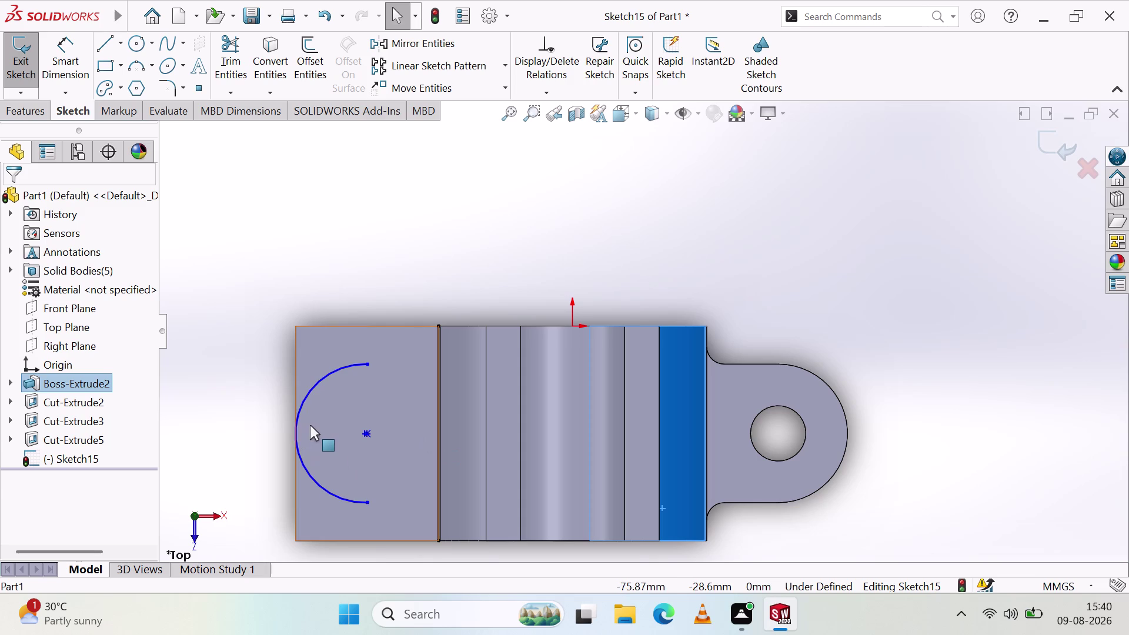
Select the left flange face in Sketch15 and try to delete it.
key(Escape)
key(Escape)
click(355, 422)
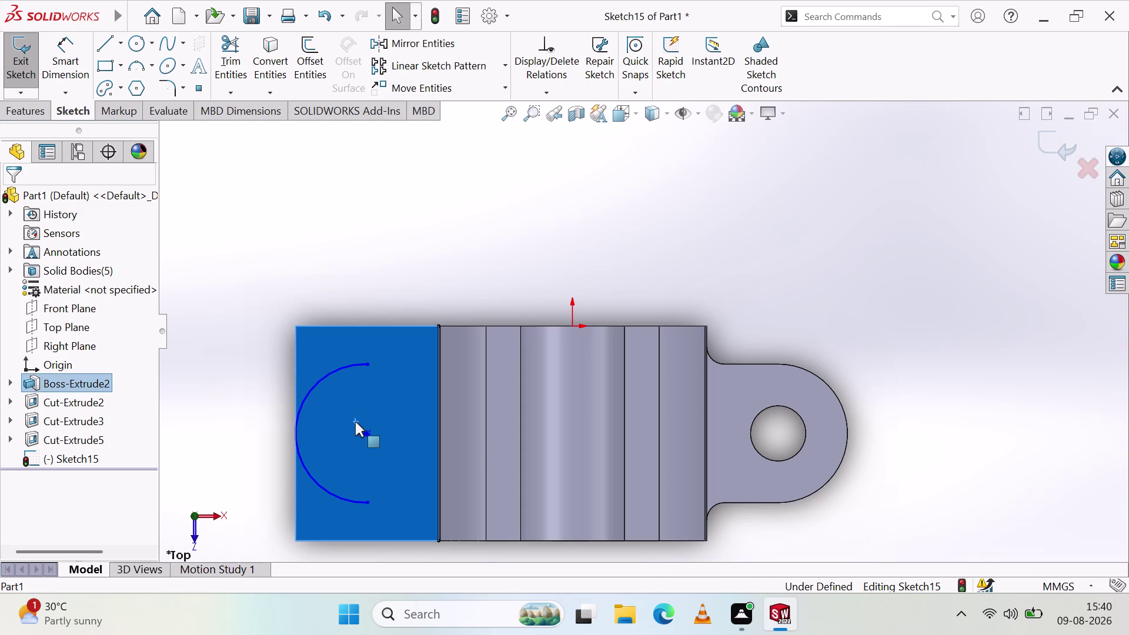
key(Delete)
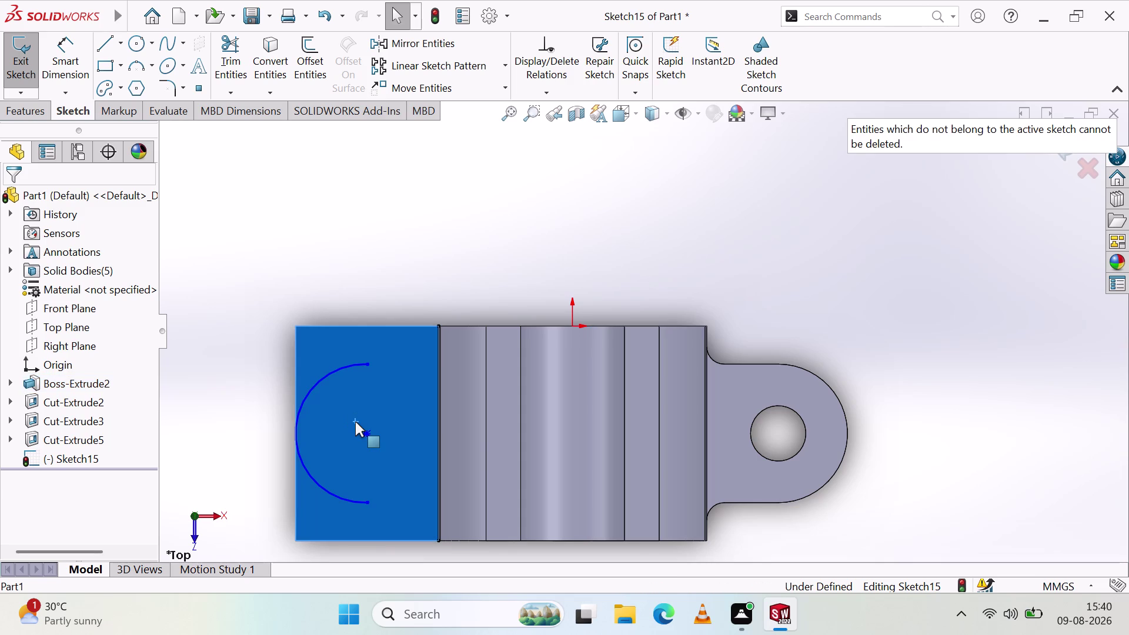
right_click(356, 422)
scroll(down, 3)
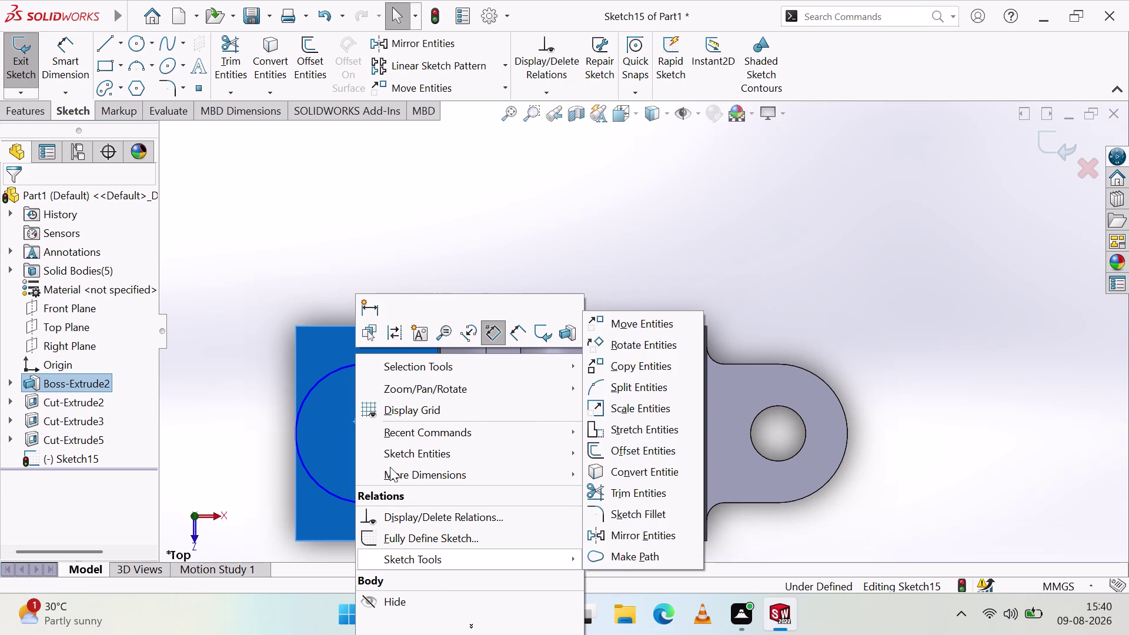
click(328, 243)
scroll(down, 3)
scroll(up, 3)
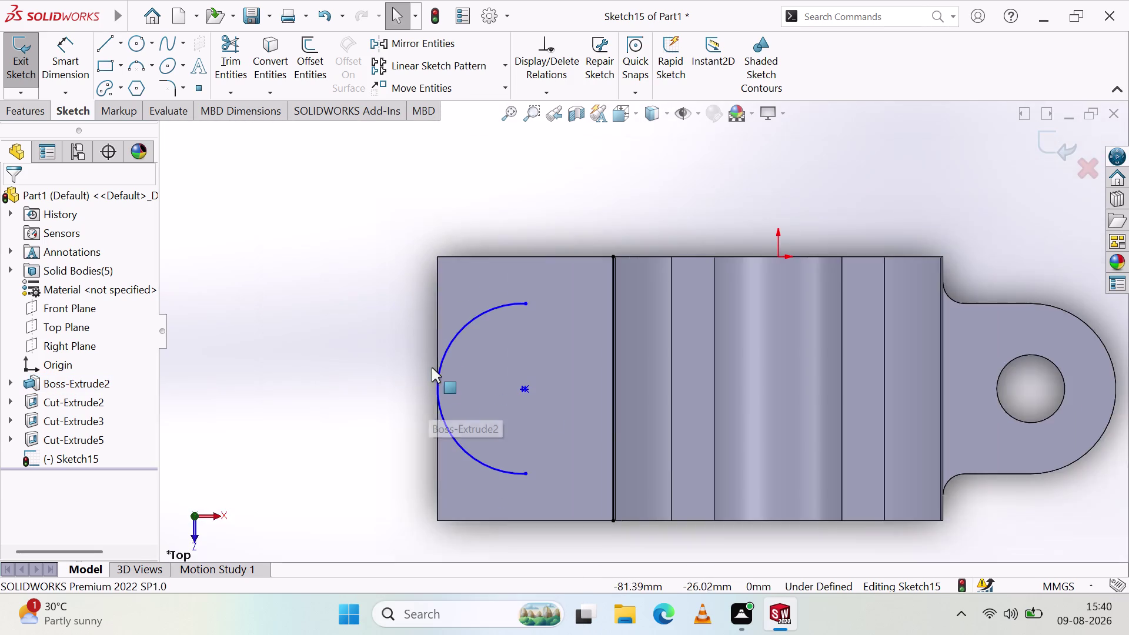
scroll(down, 3)
scroll(up, 3)
Remove the semicircular arc, vertical line and 40 mm dimension from Sketch15.
key(ctrl+z)
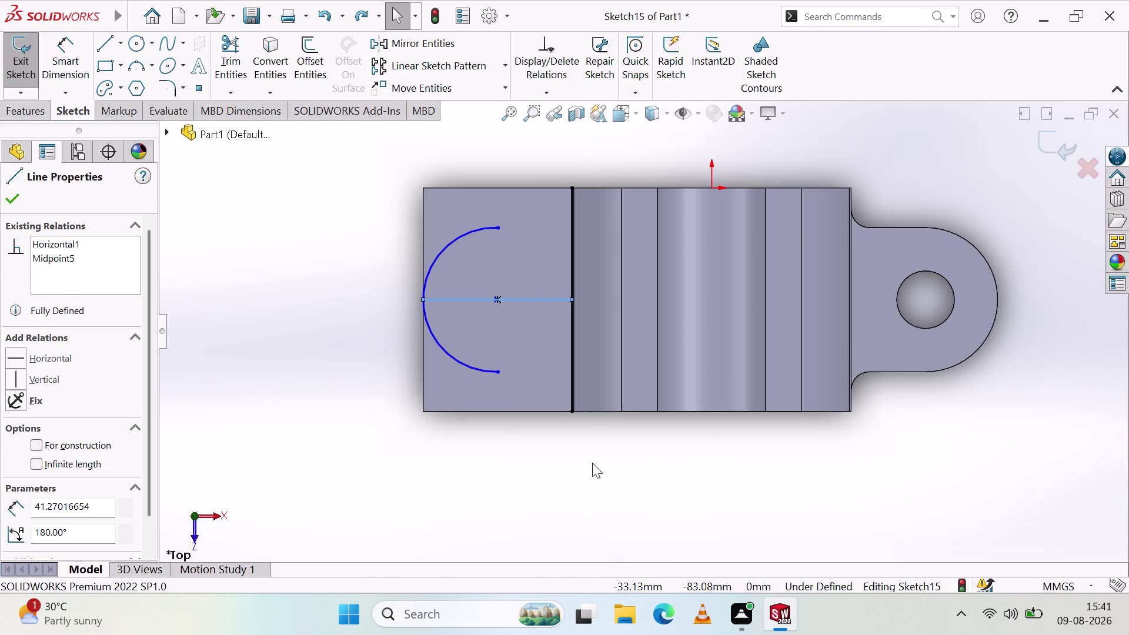
key(ctrl+z)
key(ctrl+z)
key(ctrl+z)
key(ctrl+z)
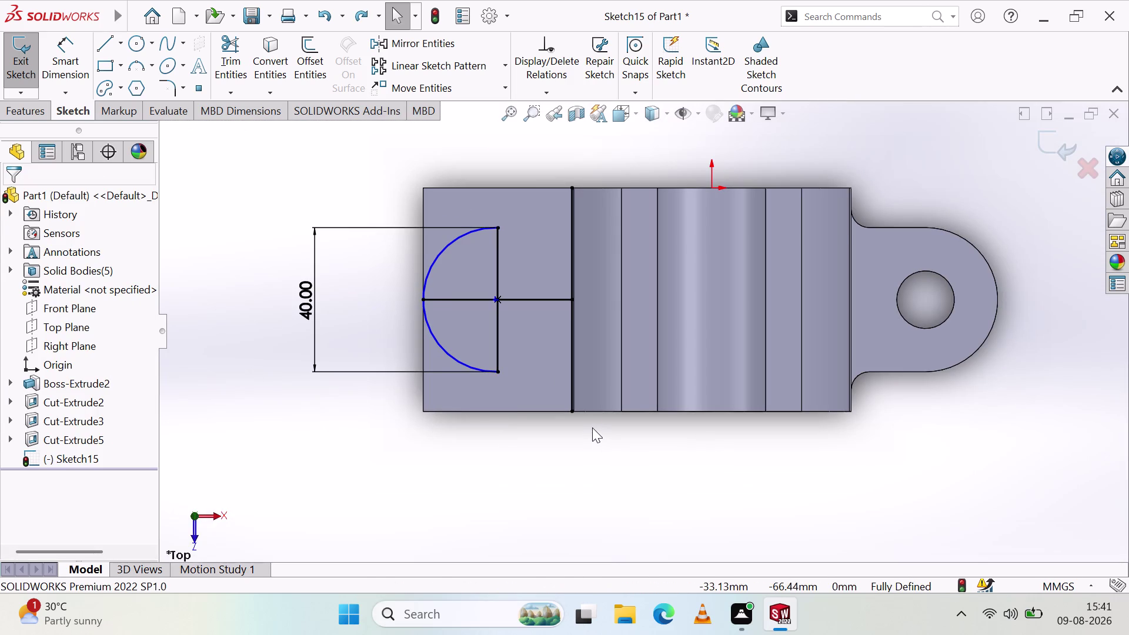
key(ctrl+z)
key(ctrl+z)
key(ctrl+z)
key(ctrl+z)
key(ctrl+z)
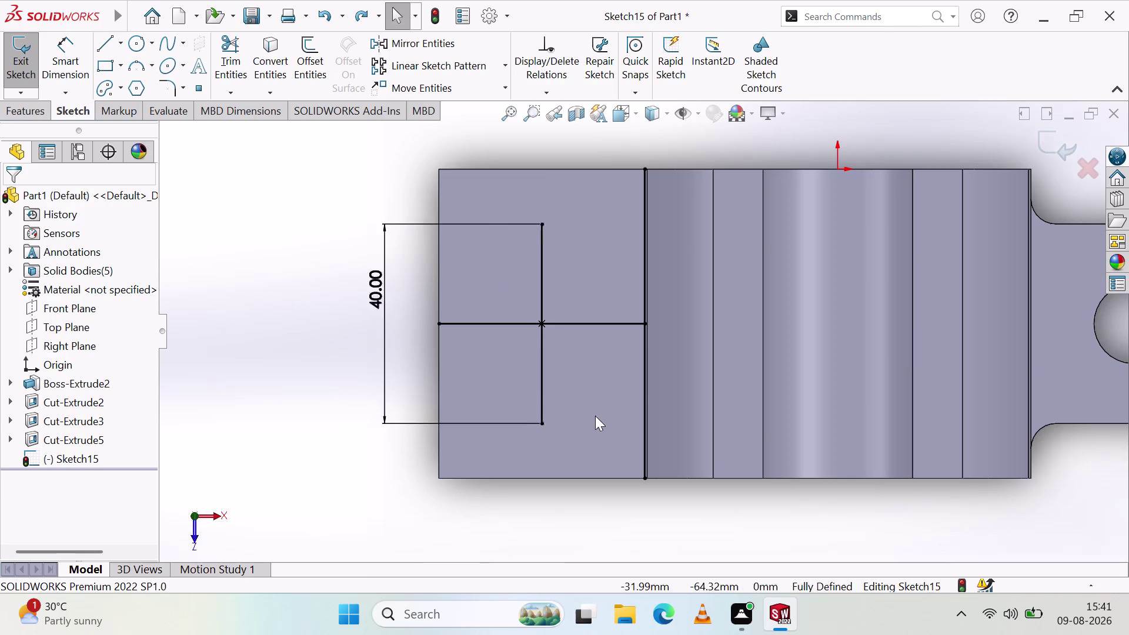
key(ctrl+z)
scroll(up, 3)
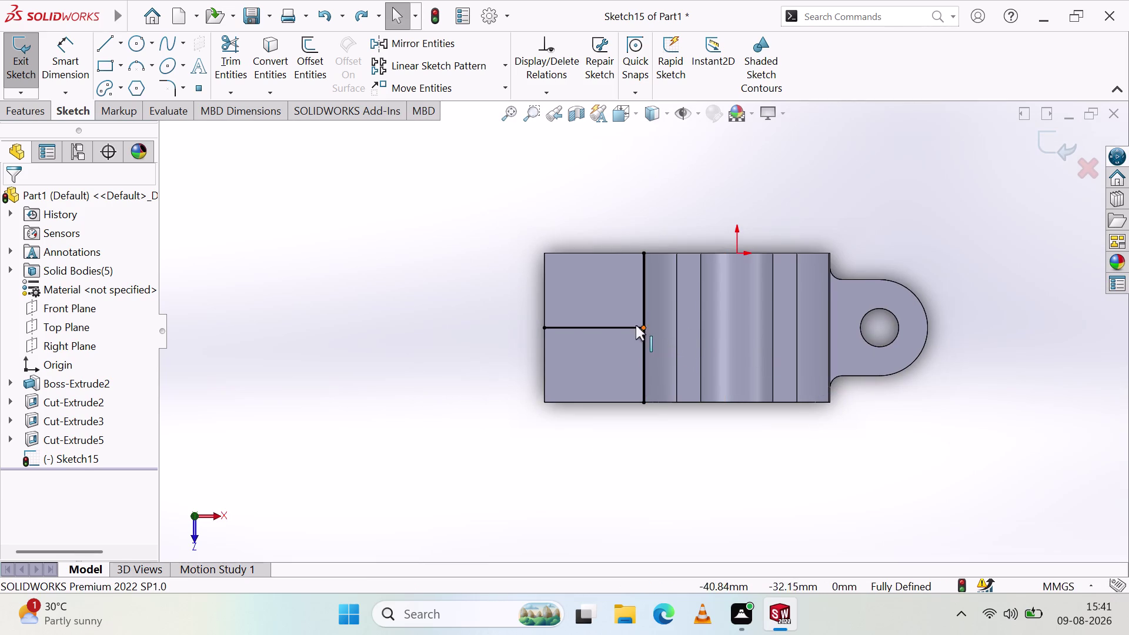
Retry deleting the flange face, then exit Sketch15 with only the horizontal line left.
click(590, 319)
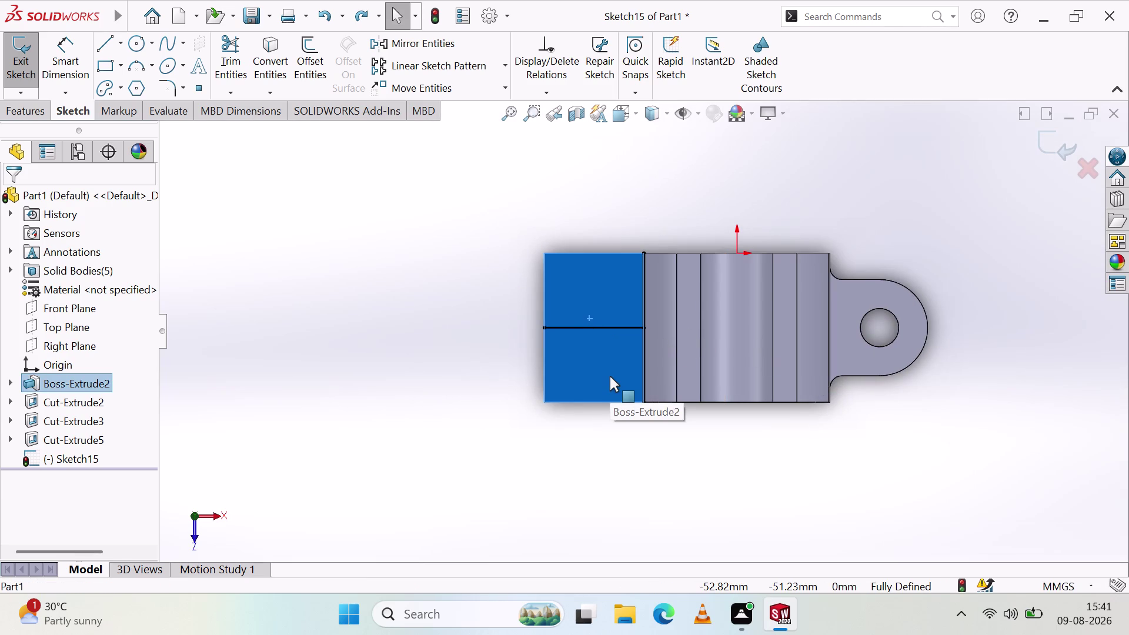
key(Delete)
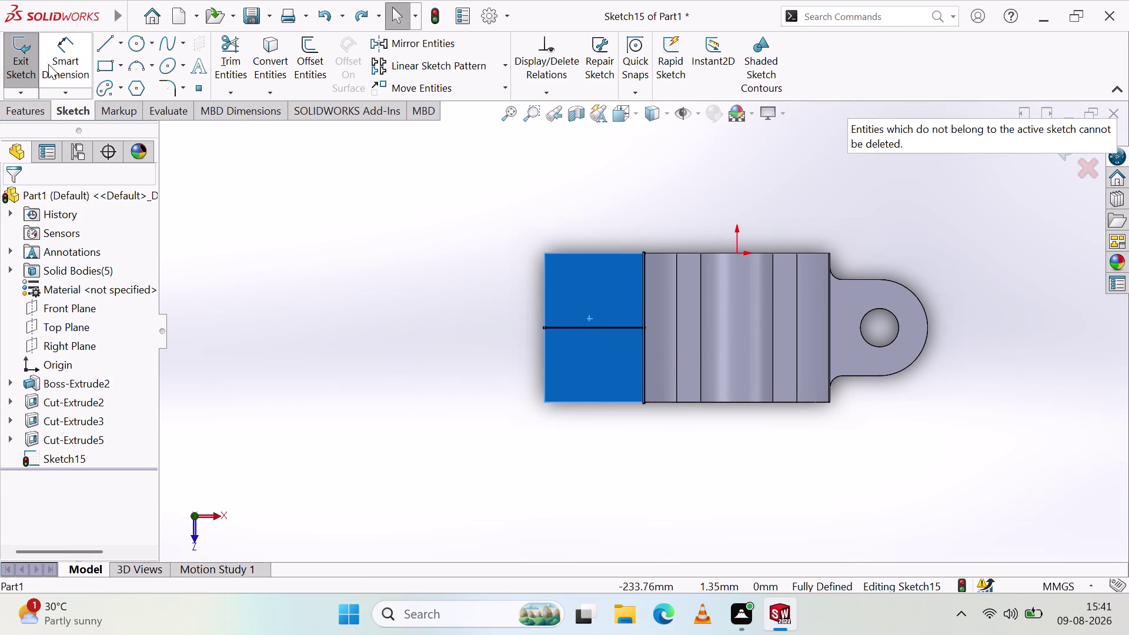
click(26, 53)
click(576, 300)
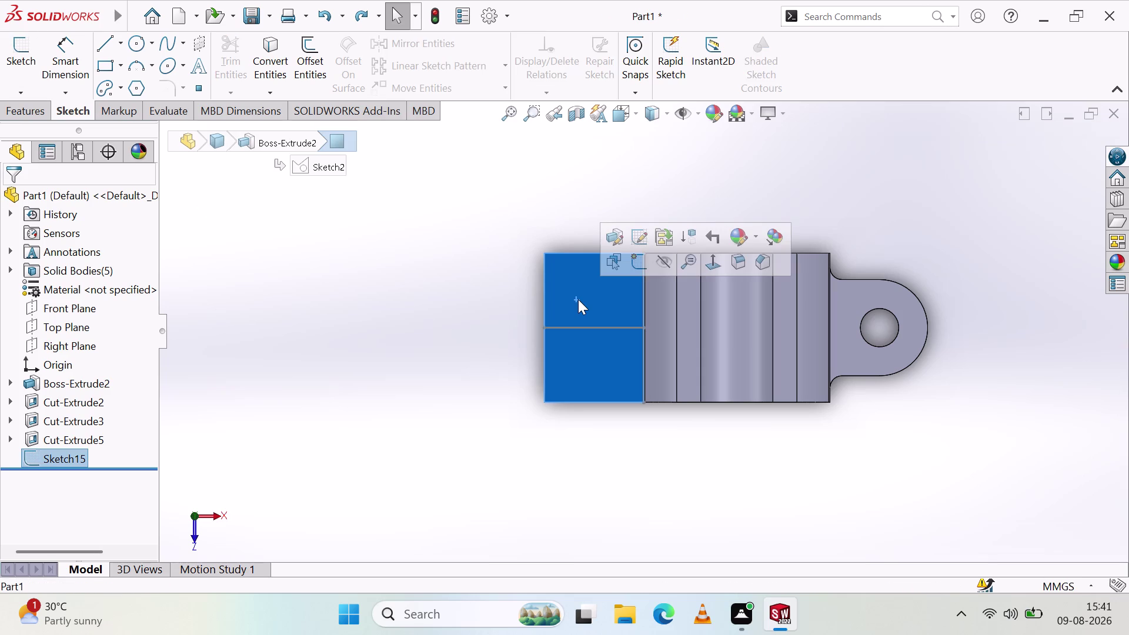
key(Delete)
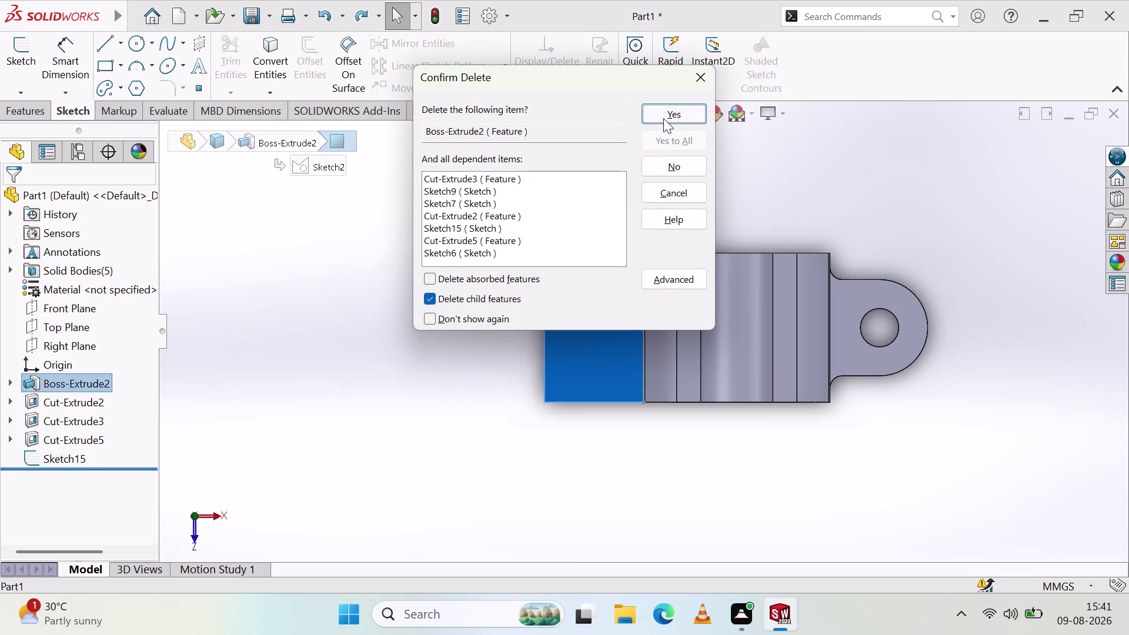
click(670, 111)
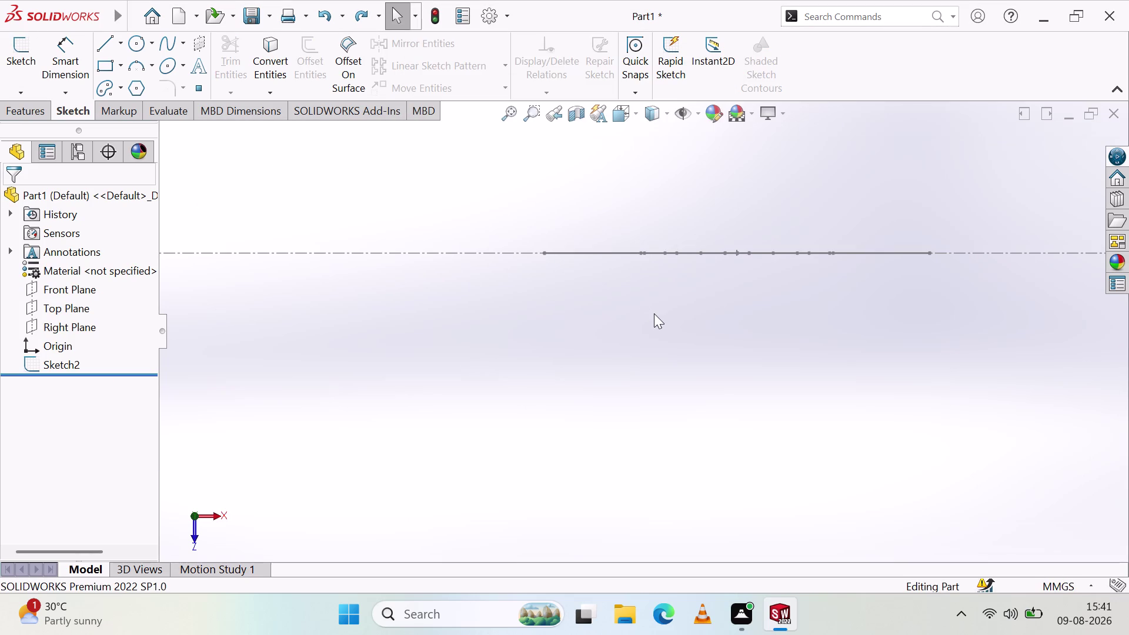
middle_drag(677, 179, 677, 198)
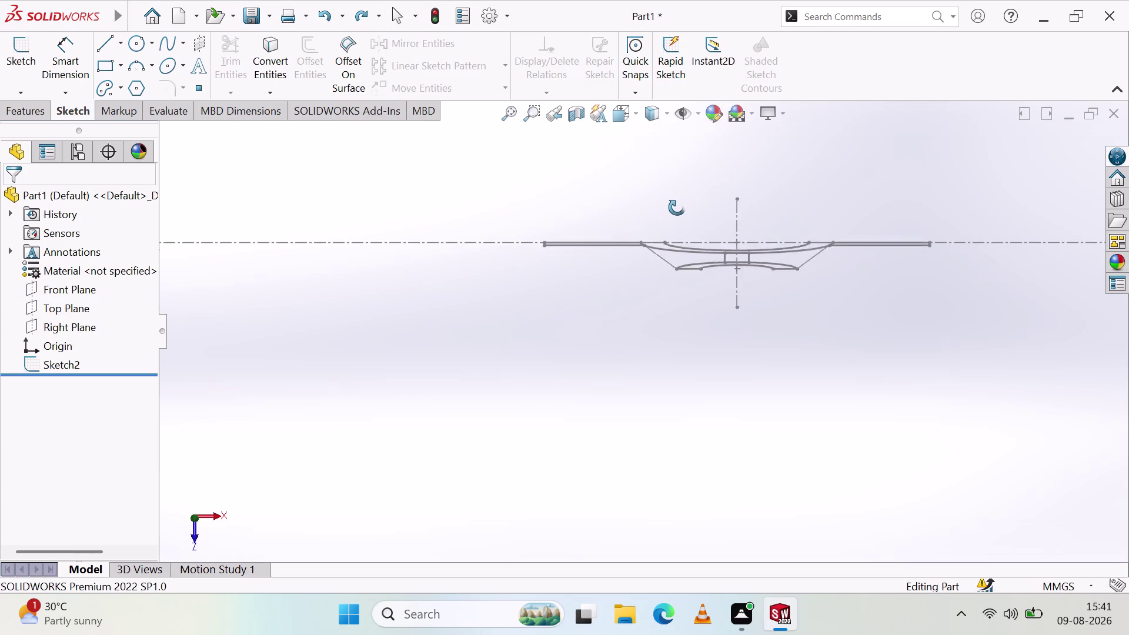
middle_drag(677, 199, 671, 88)
middle_drag(825, 367, 810, 277)
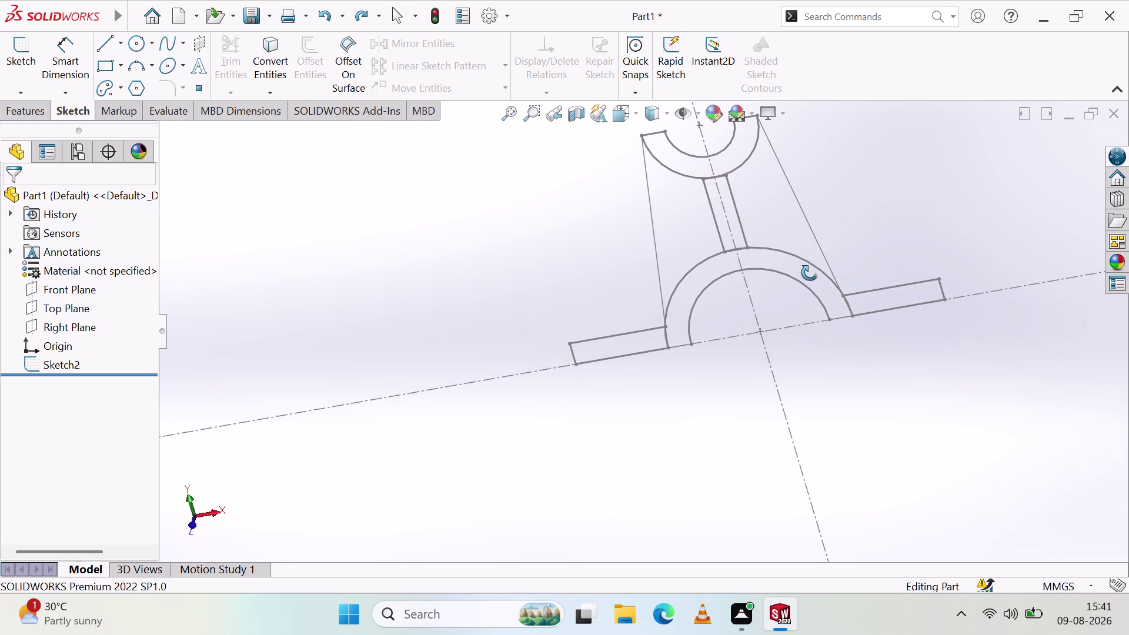
middle_drag(810, 278, 814, 262)
key(ctrl+z)
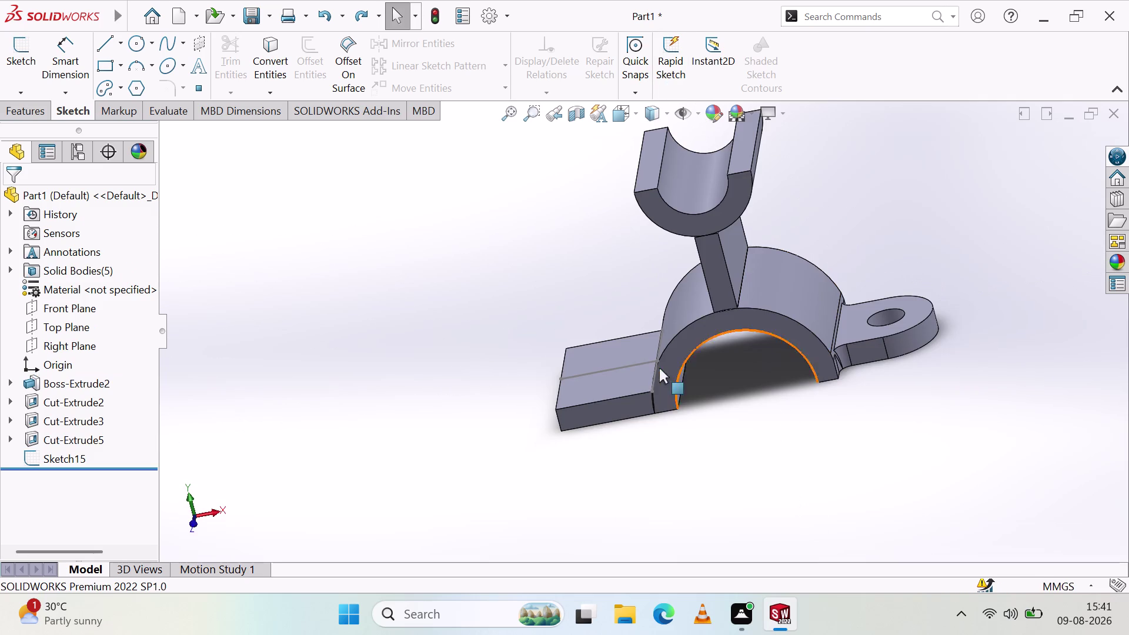
middle_drag(719, 316, 749, 412)
scroll(down, 3)
middle_drag(877, 220, 882, 235)
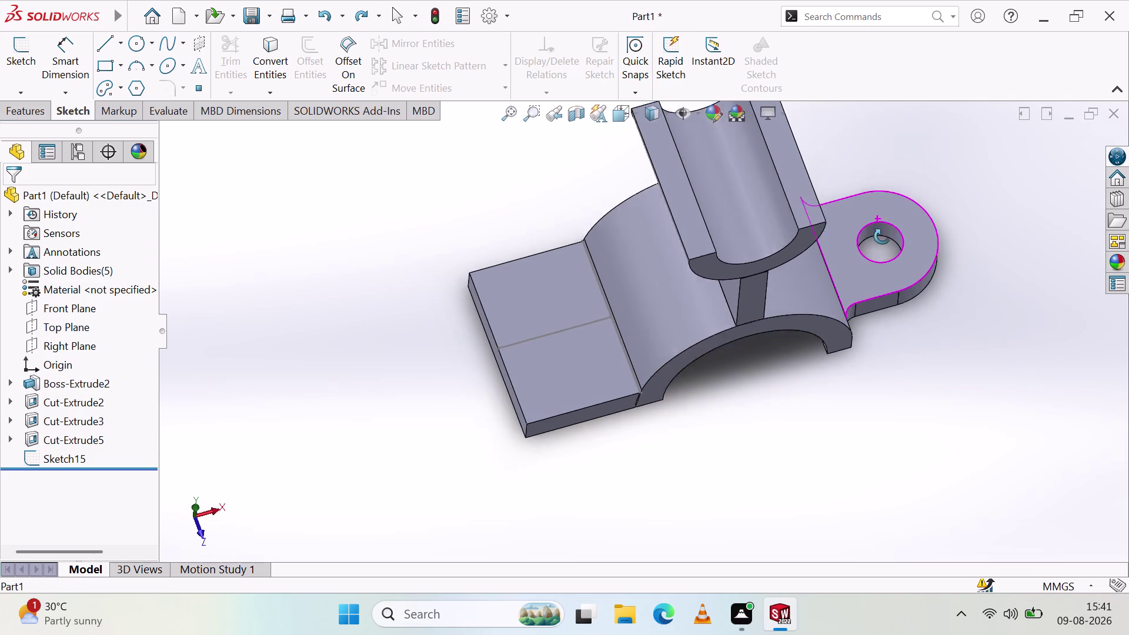
middle_drag(881, 235, 869, 319)
click(532, 364)
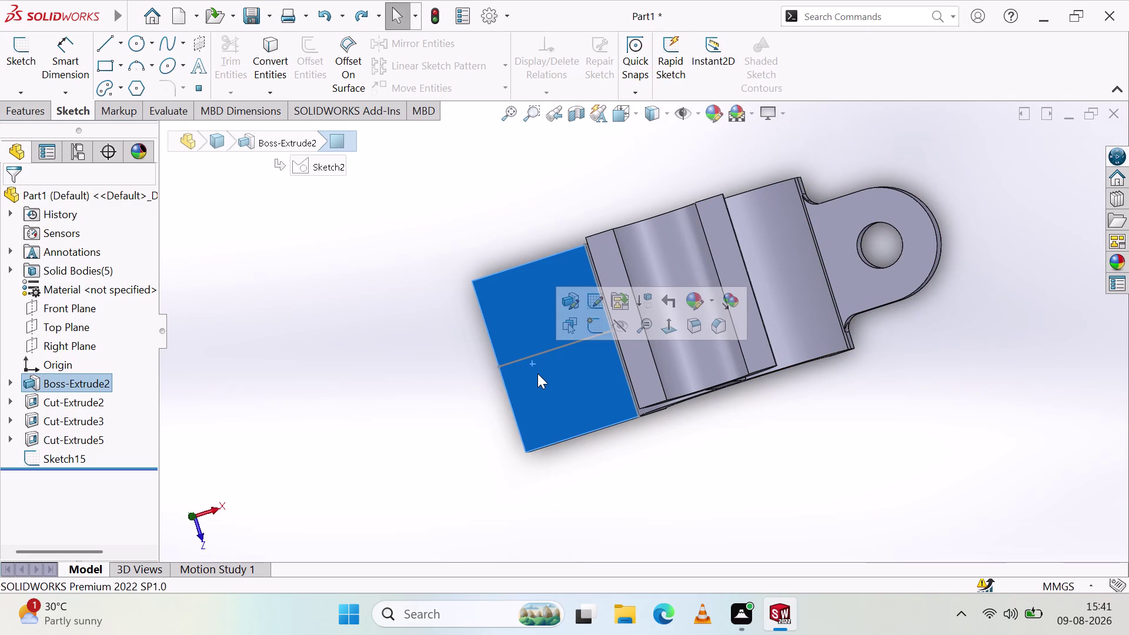
key(Delete)
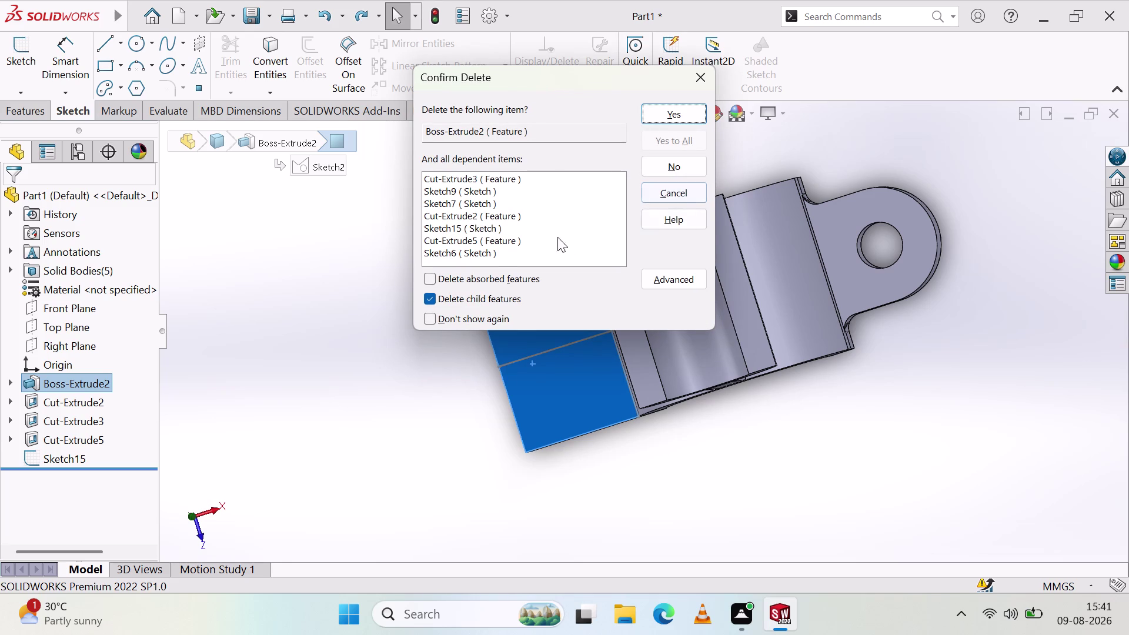
click(543, 383)
scroll(down, 3)
click(466, 251)
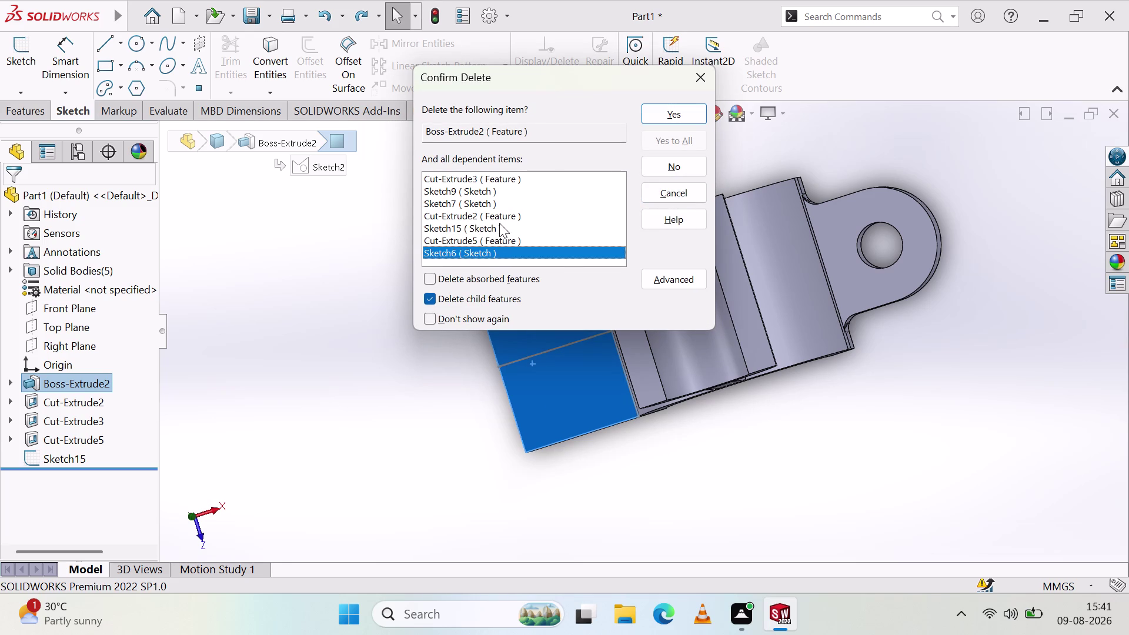
scroll(up, 3)
key(Escape)
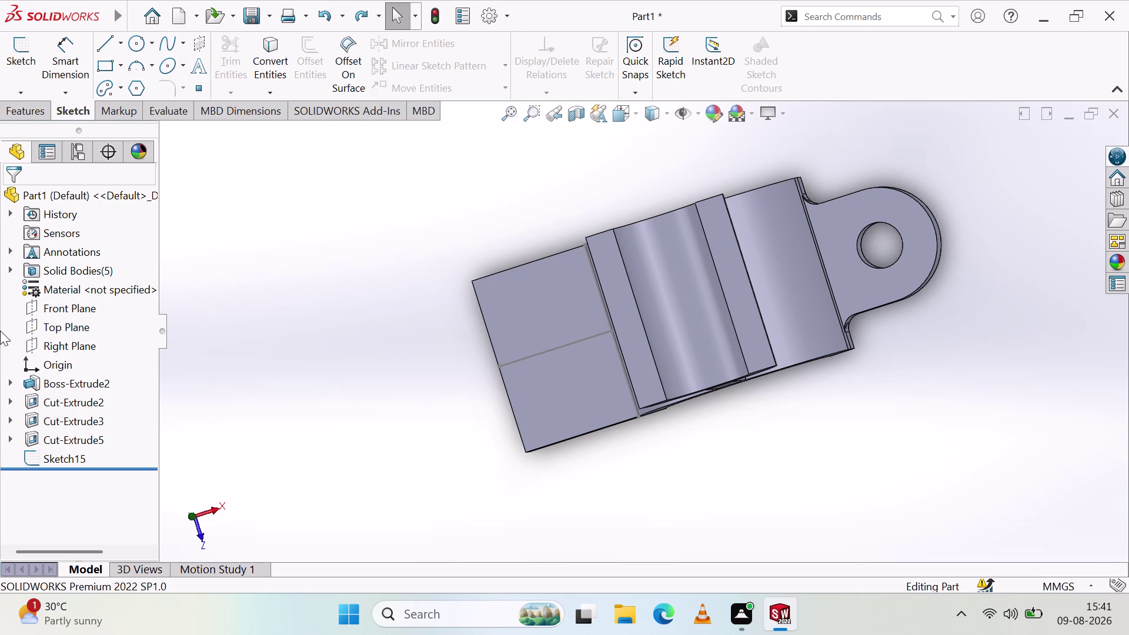
right_drag(132, 536, 201, 634)
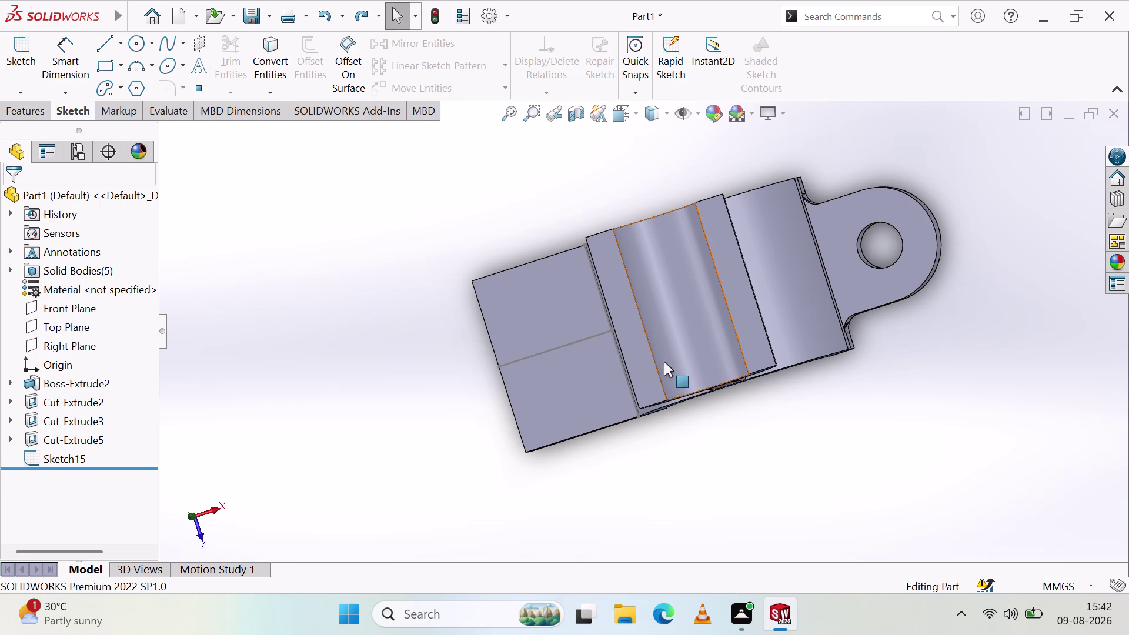
middle_drag(689, 443, 701, 376)
click(500, 426)
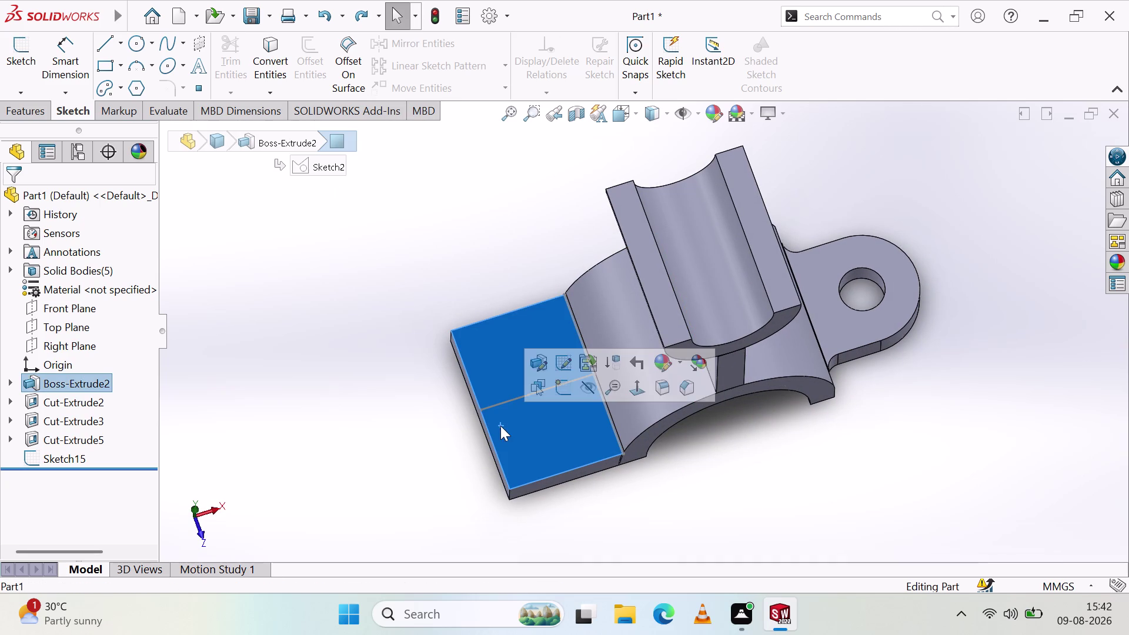
right_click(95, 379)
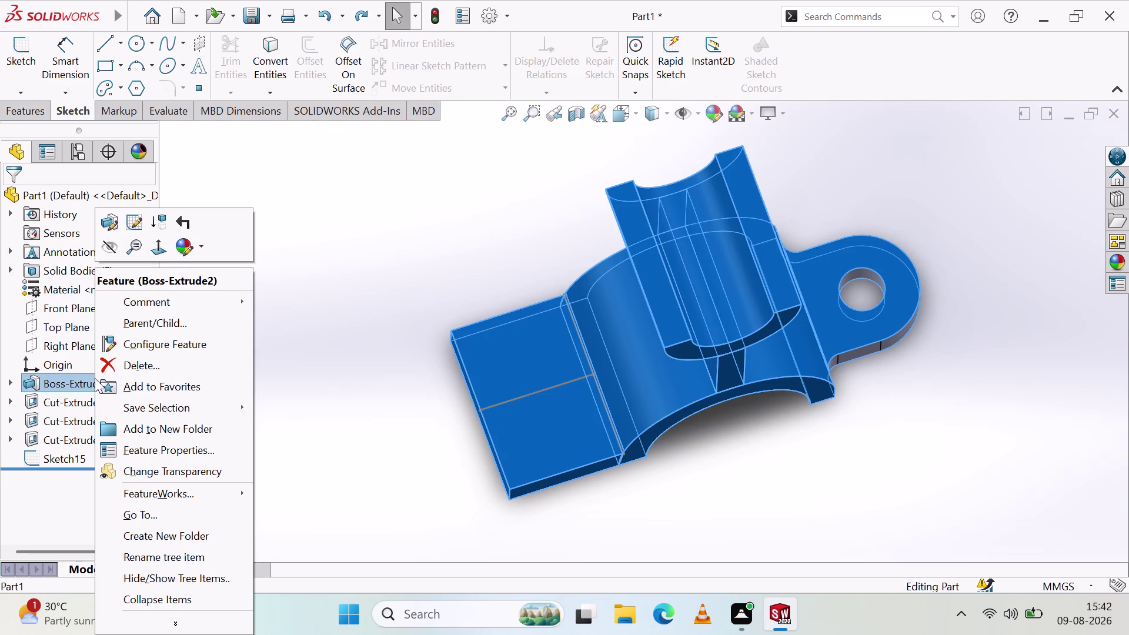
click(138, 362)
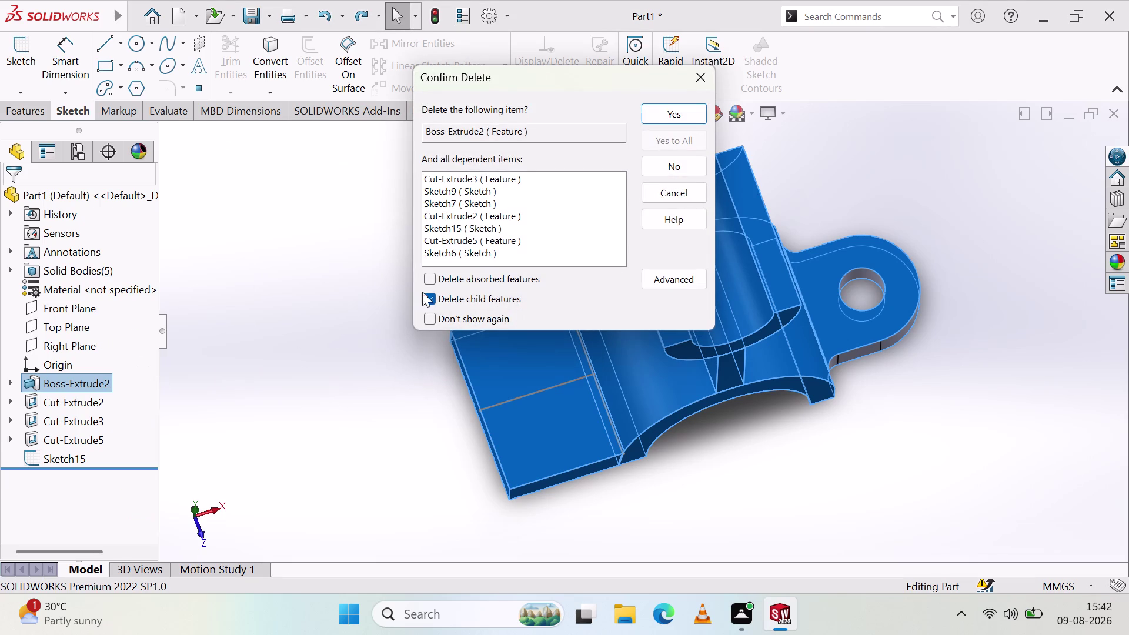
click(677, 112)
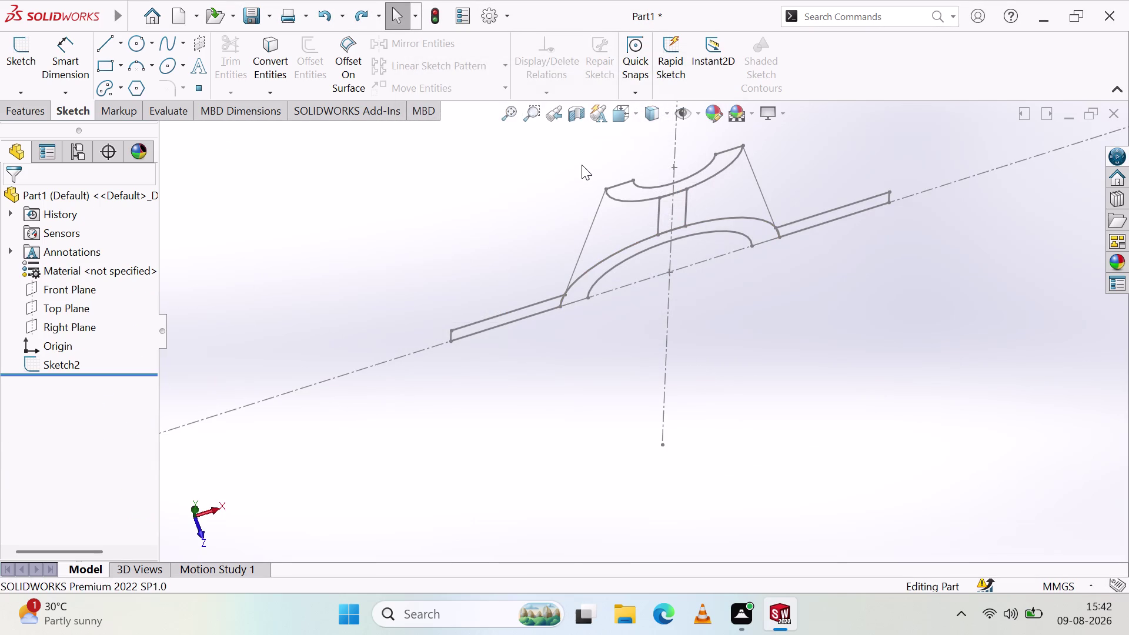
key(ctrl+z)
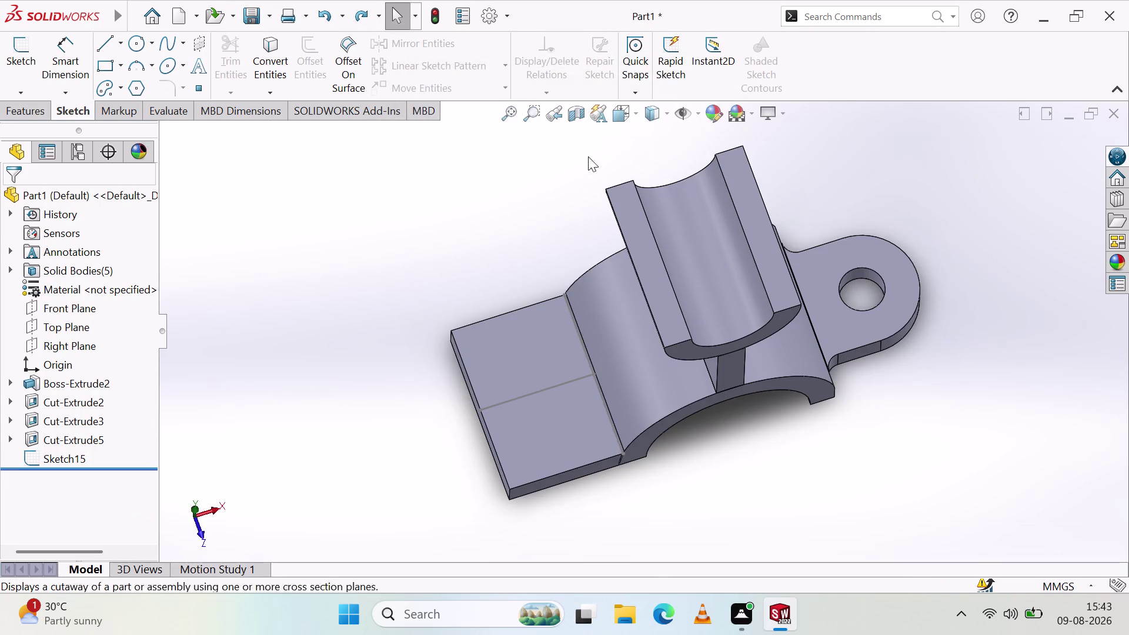
middle_drag(656, 468, 635, 295)
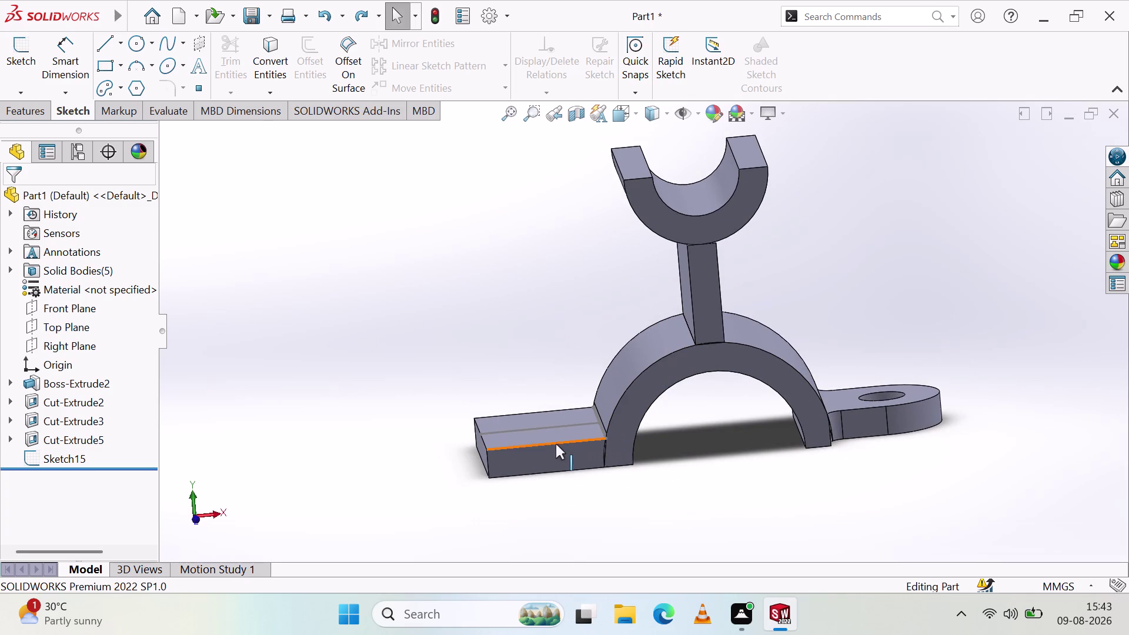
click(555, 452)
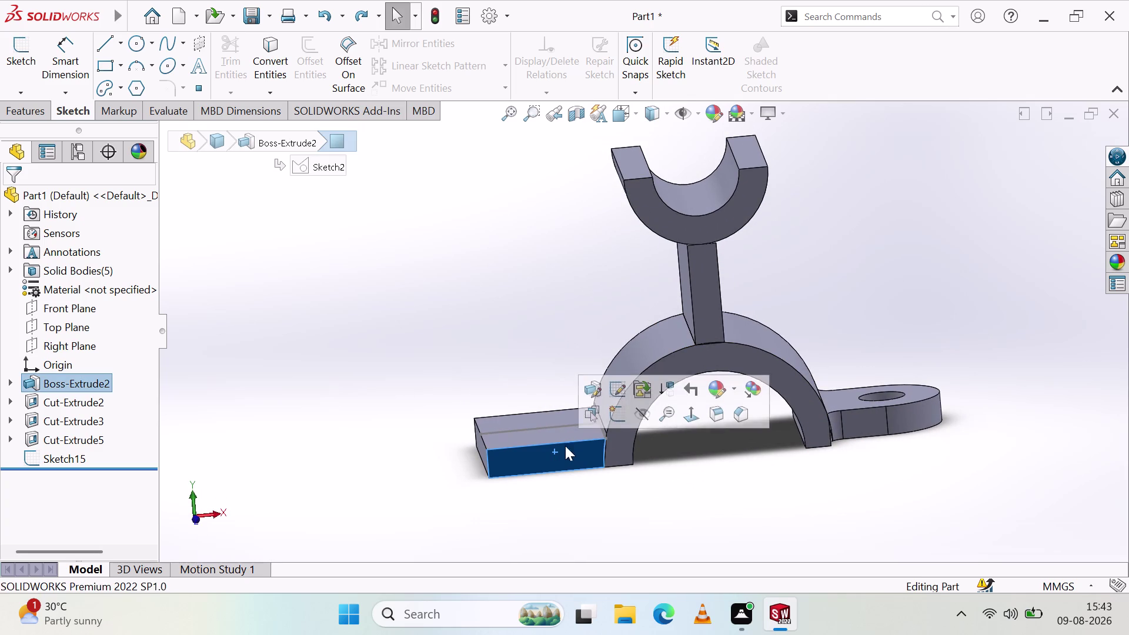
Start Sketch16 on the bracket's front face and draw a corner rectangle over the left flange.
click(616, 412)
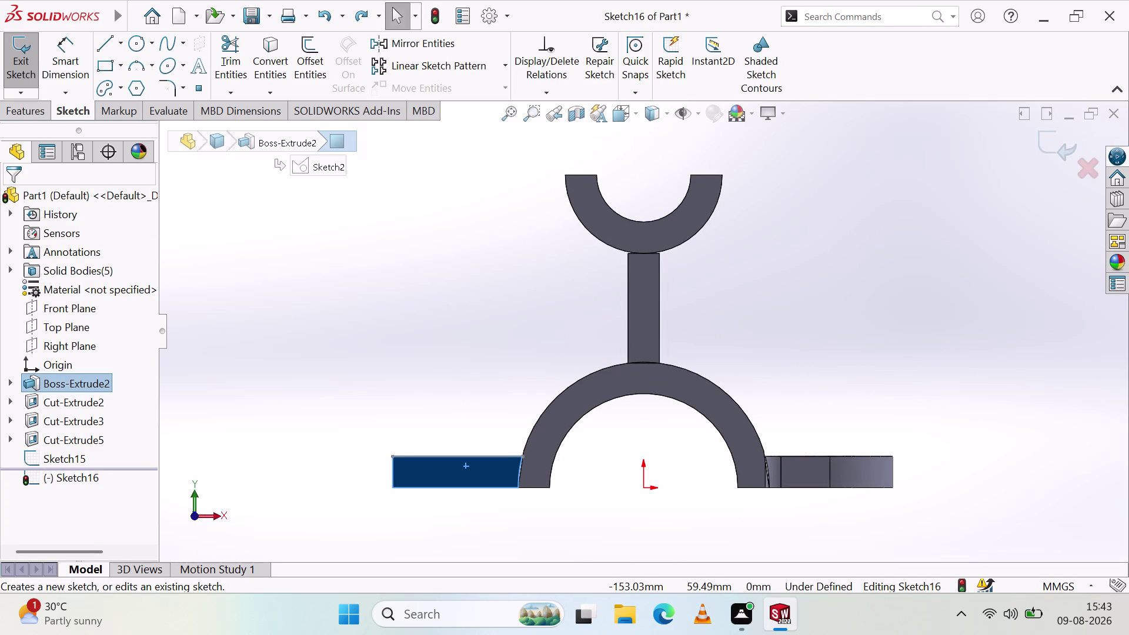
click(96, 69)
click(394, 457)
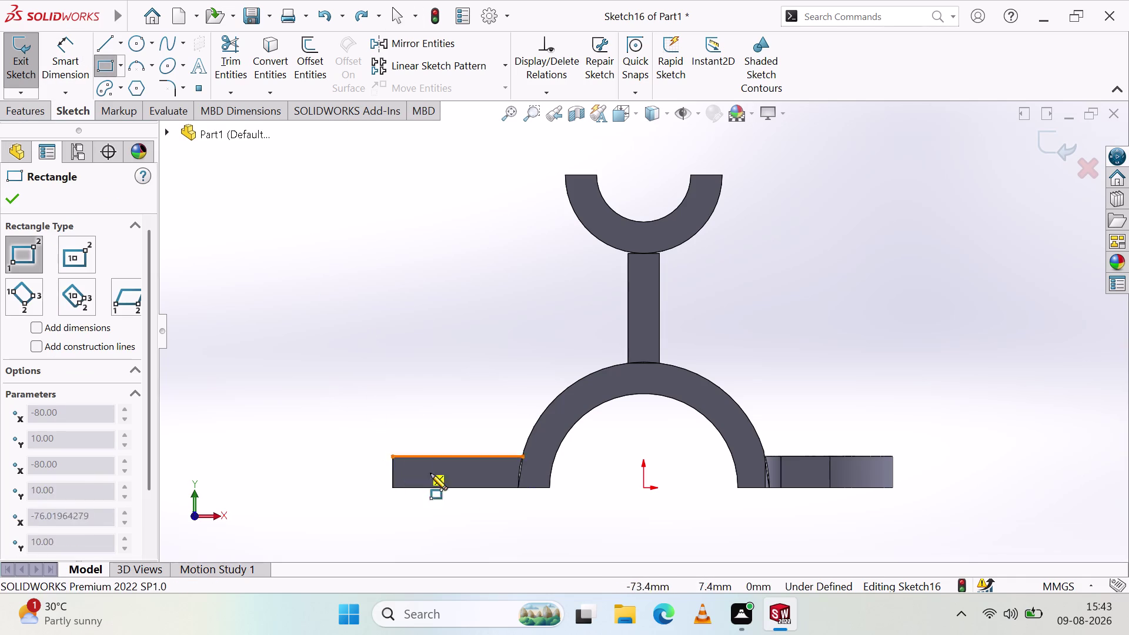
click(519, 483)
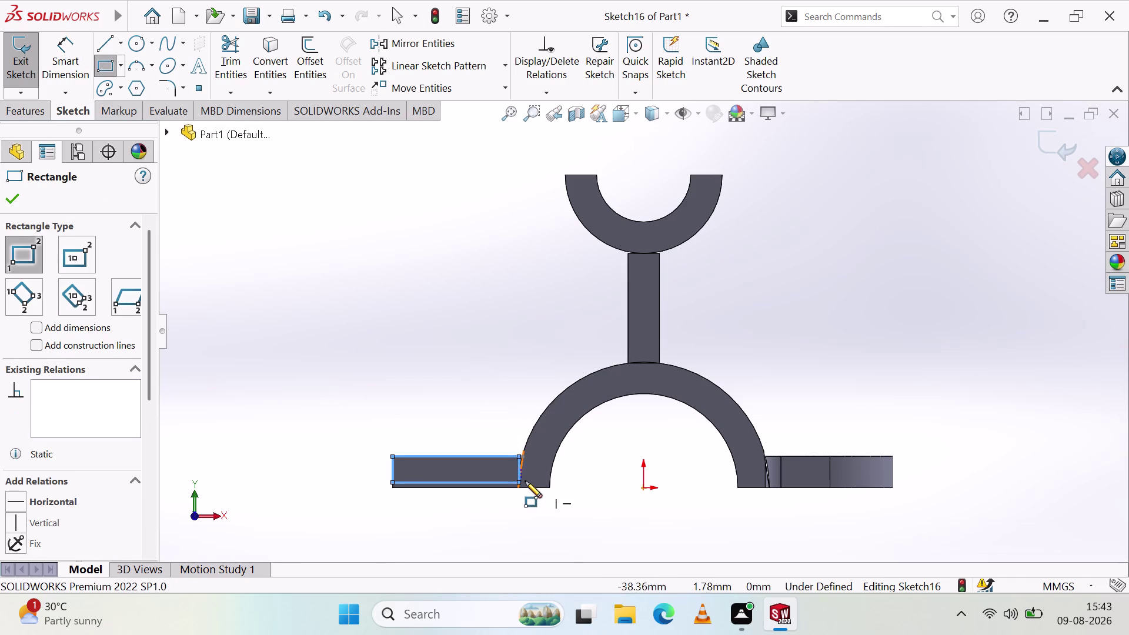
click(24, 110)
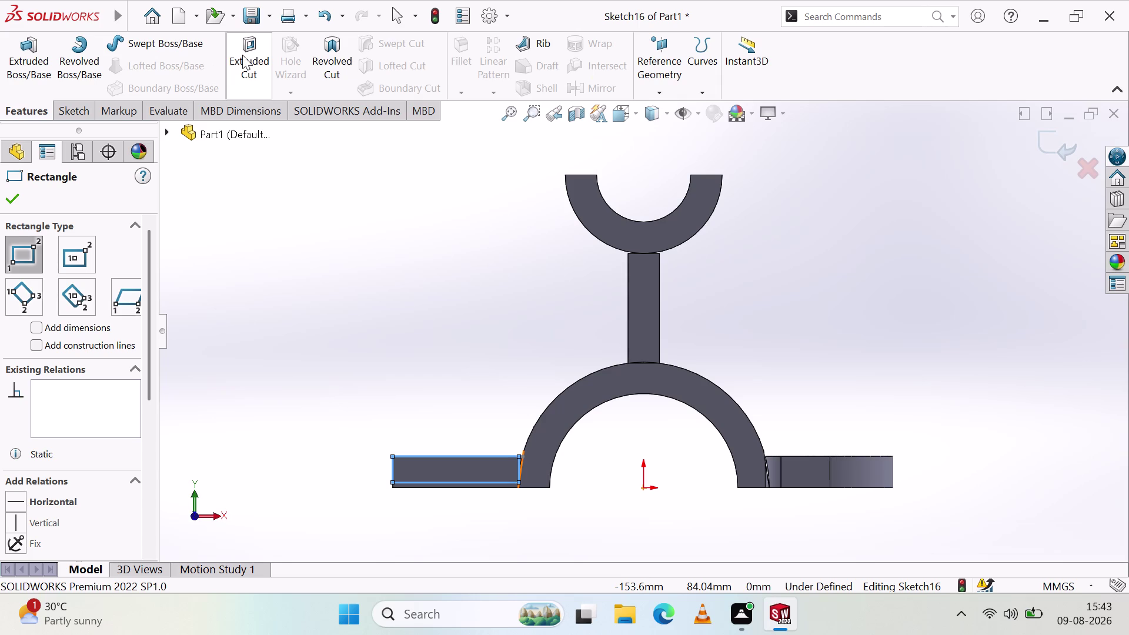
Extrude-cut the rectangle Through All, keeping all resulting bodies.
click(242, 54)
click(431, 471)
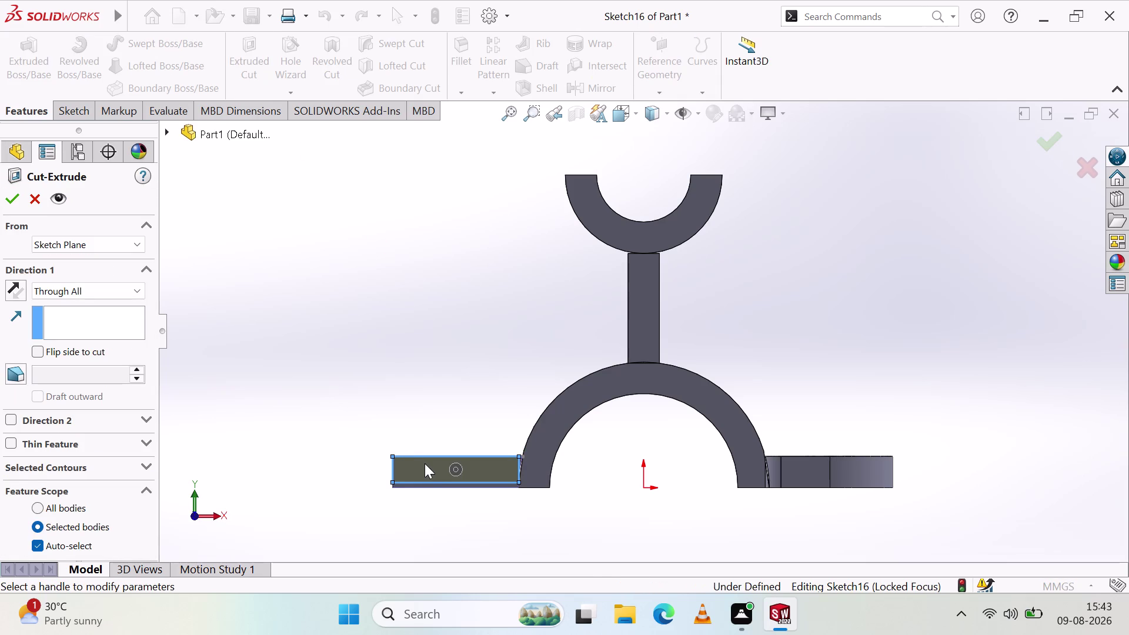
click(421, 461)
middle_drag(471, 397, 485, 449)
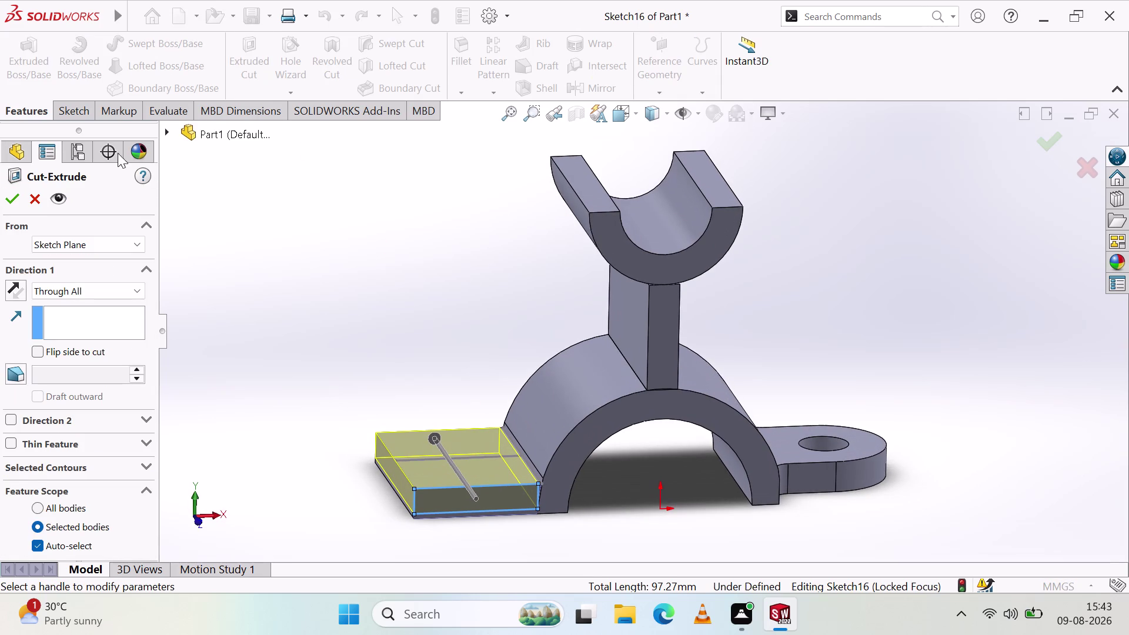
click(19, 191)
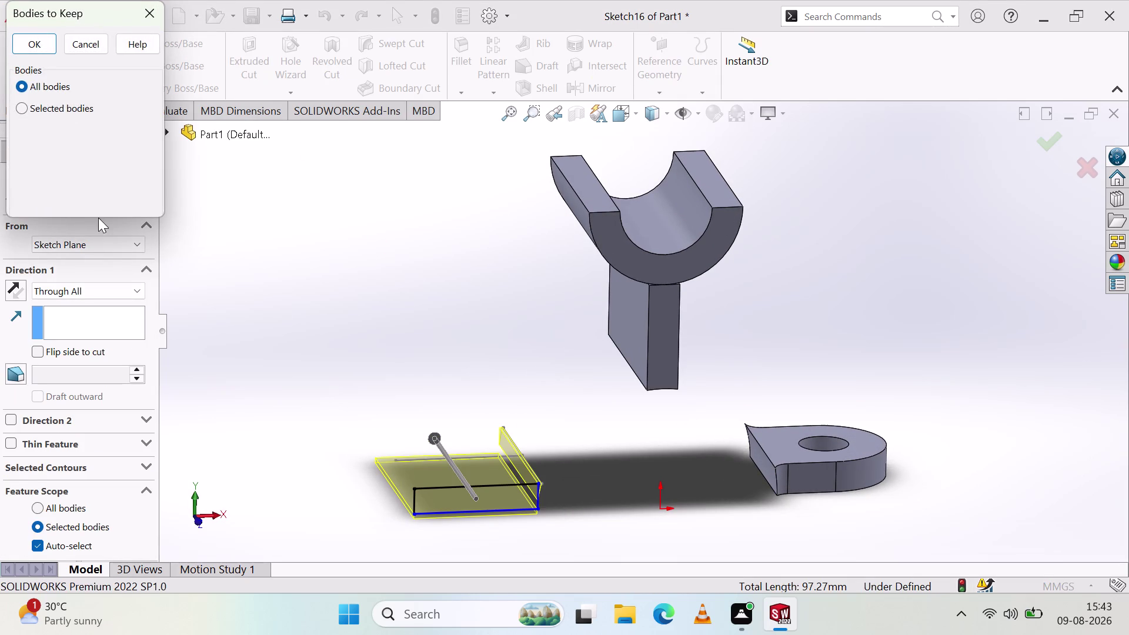
click(63, 105)
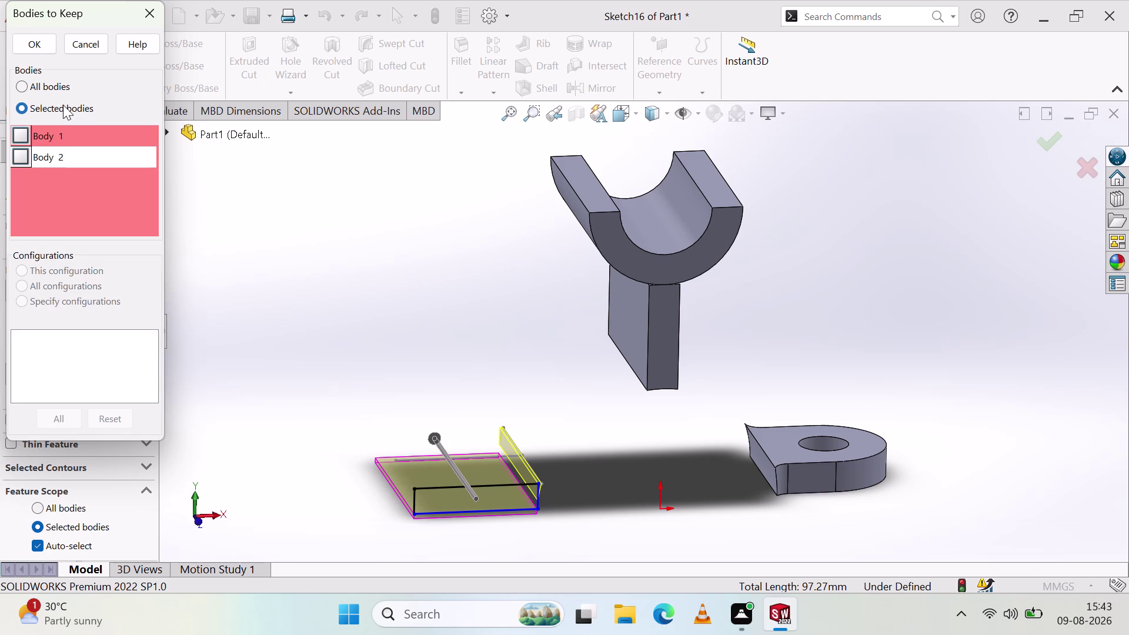
click(62, 104)
click(55, 88)
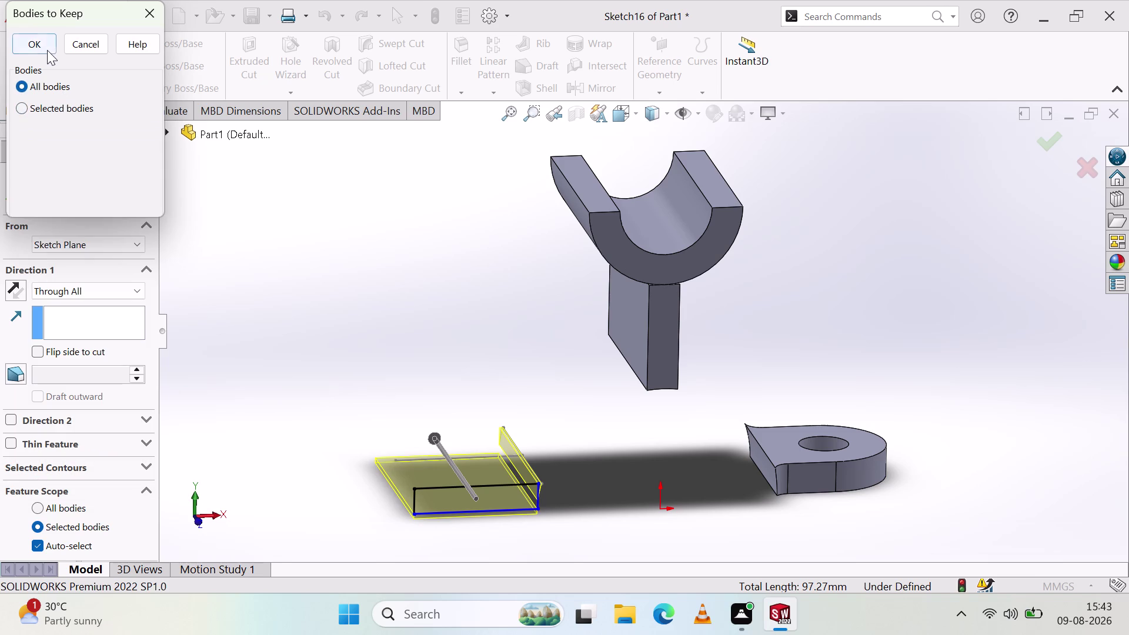
click(41, 44)
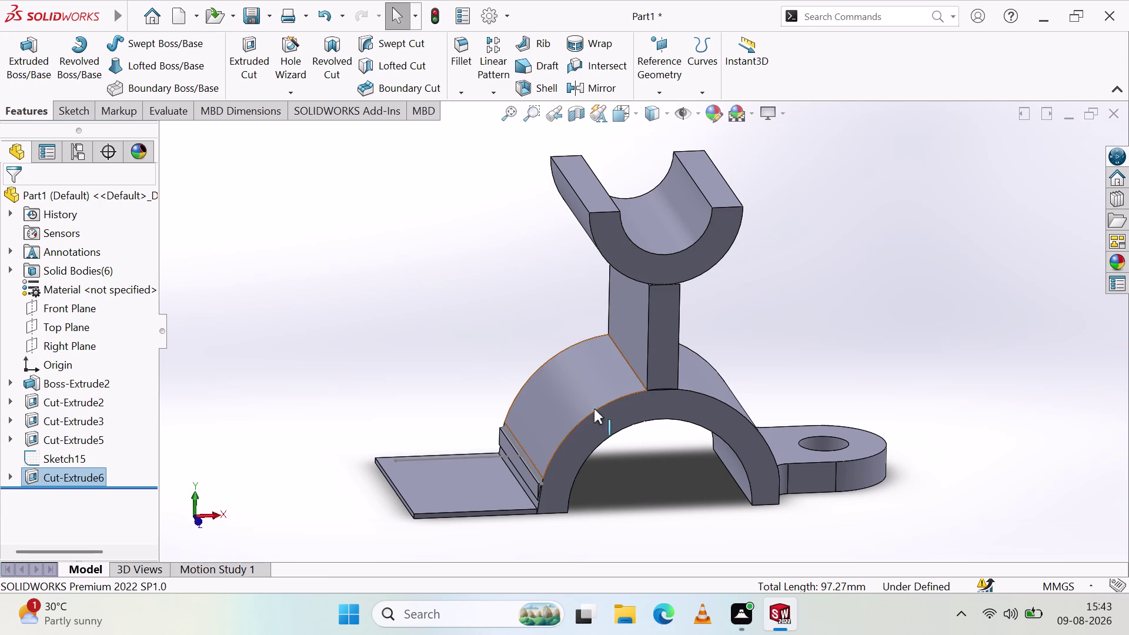
Orbit and zoom to inspect the trimmed left flange and the remaining thin plate.
middle_drag(464, 506, 463, 438)
middle_click(464, 438)
scroll(up, 3)
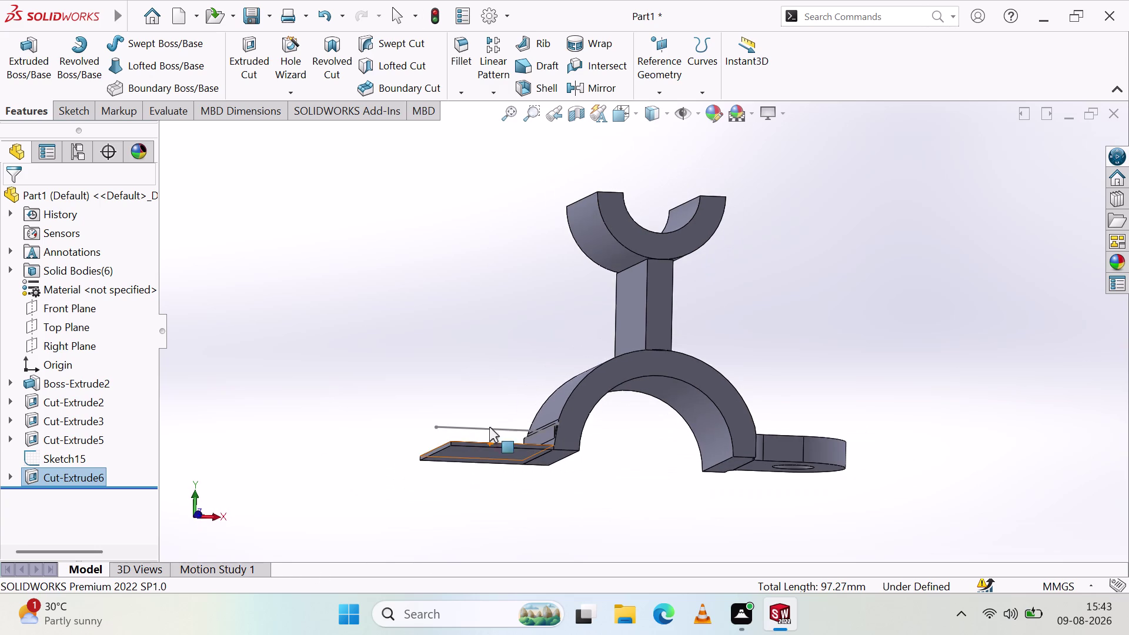
scroll(down, 3)
middle_drag(682, 437, 666, 488)
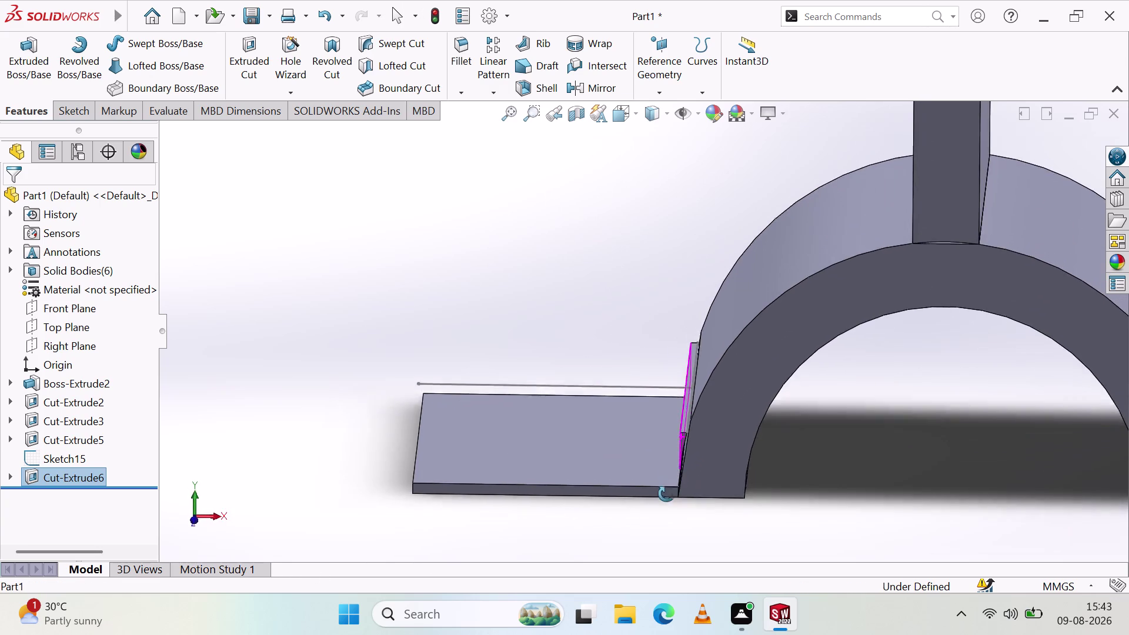
middle_drag(667, 489, 696, 525)
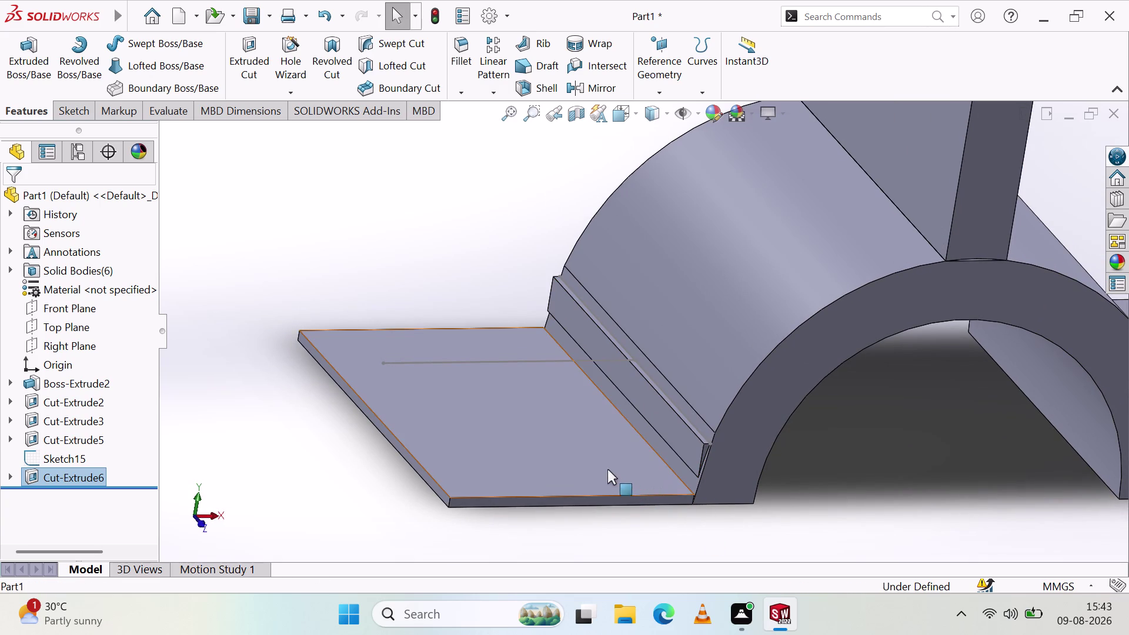
middle_drag(654, 479, 665, 431)
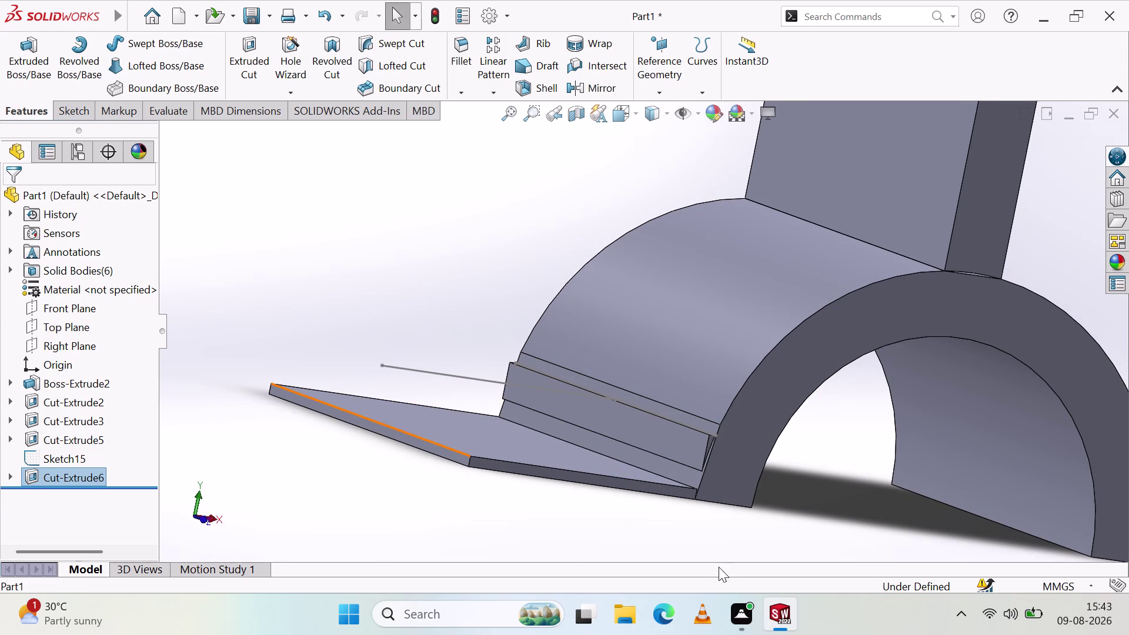
Undo Cut-Extrude6 to bring back the left flange.
key(ctrl+z)
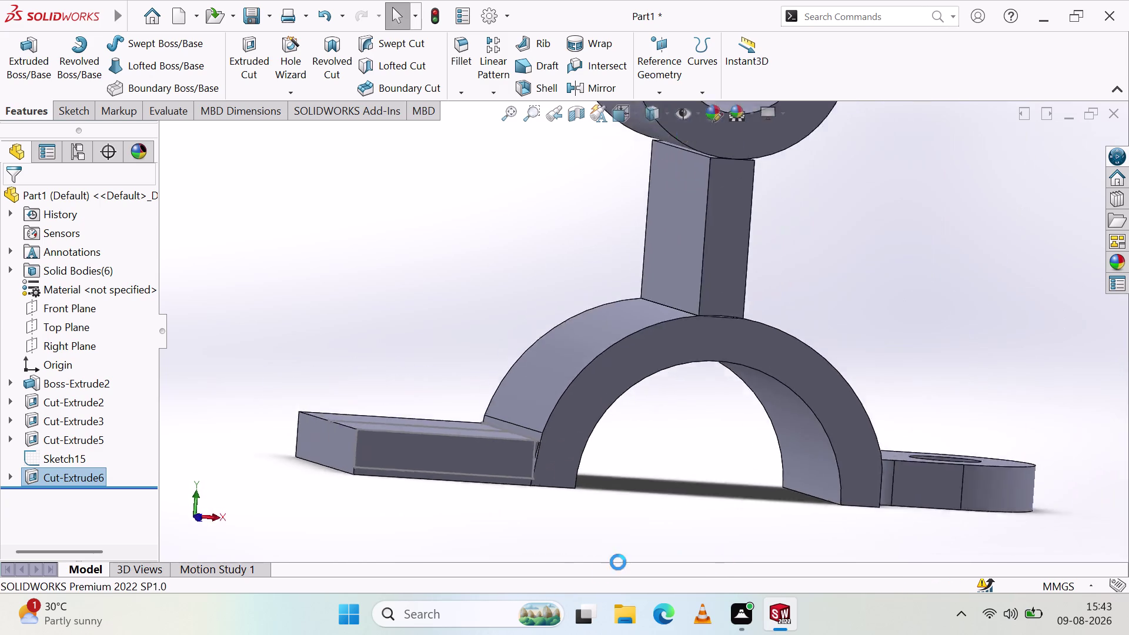
scroll(up, 3)
scroll(down, 3)
scroll(up, 3)
scroll(down, 3)
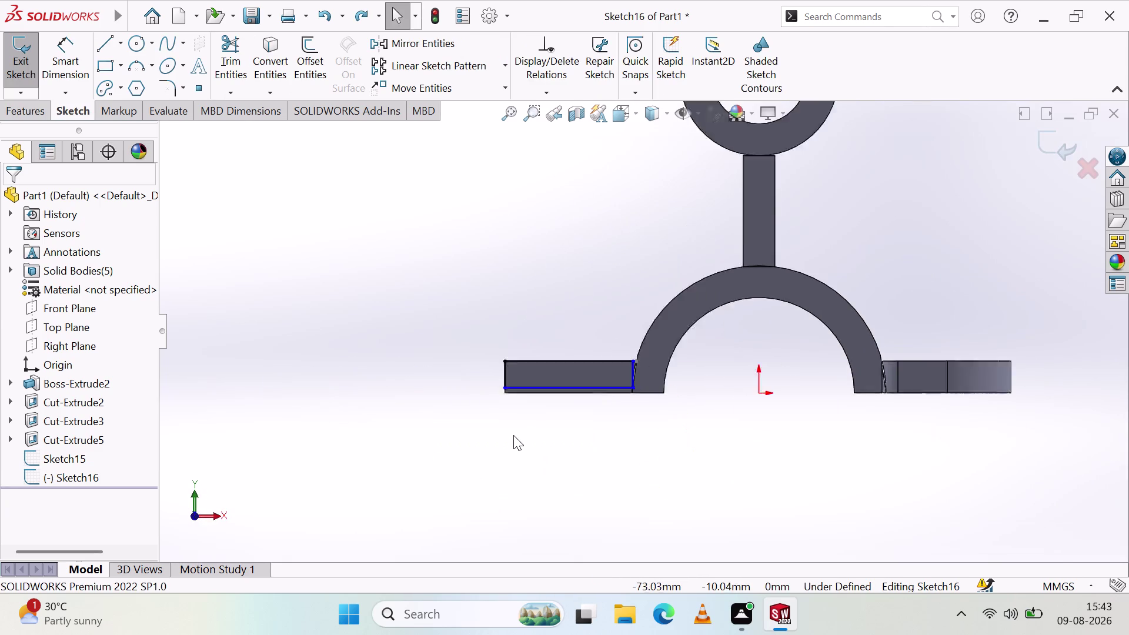
scroll(down, 3)
scroll(down, 3)
Undo further to discard Sketch16, then select the left flange's front face.
key(ctrl+z)
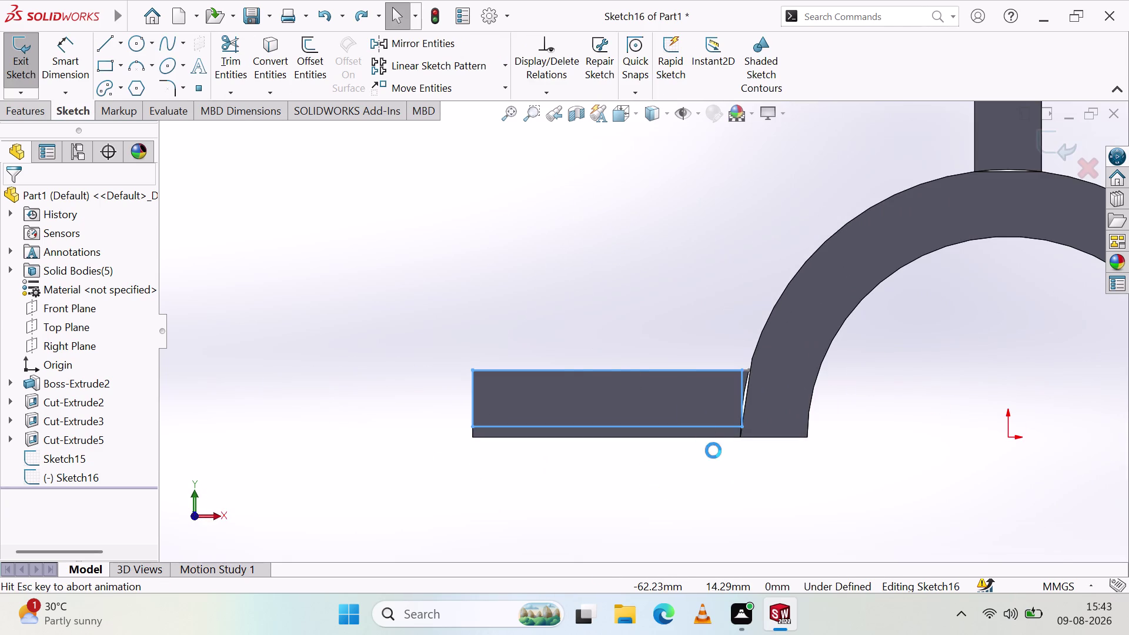
scroll(down, 3)
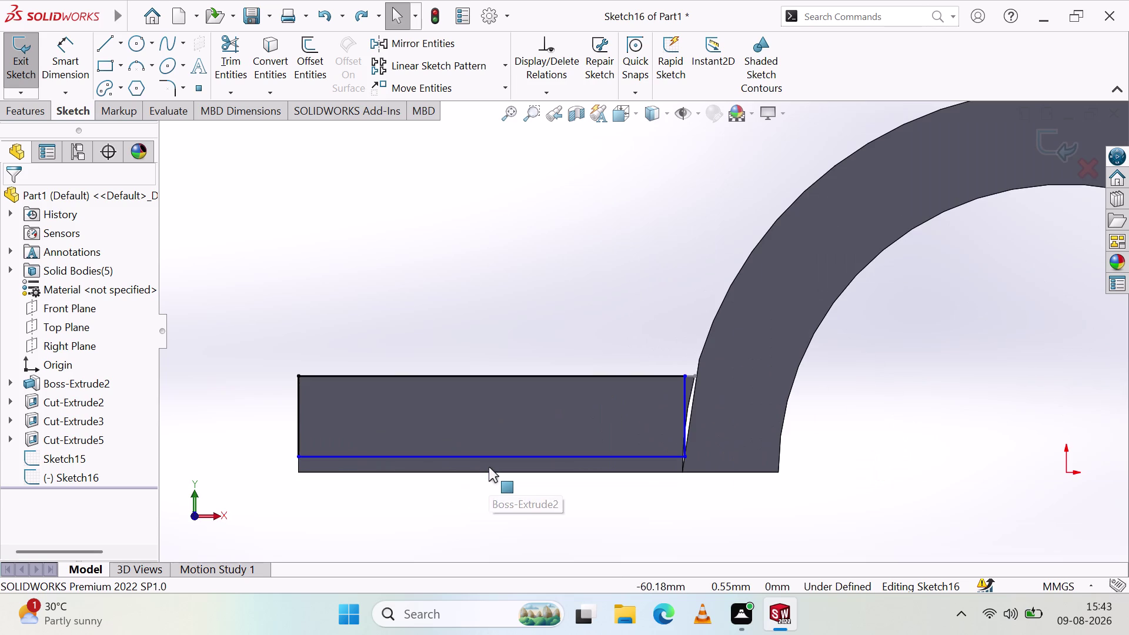
key(ctrl+z)
scroll(down, 3)
scroll(down, 3)
key(ctrl+z)
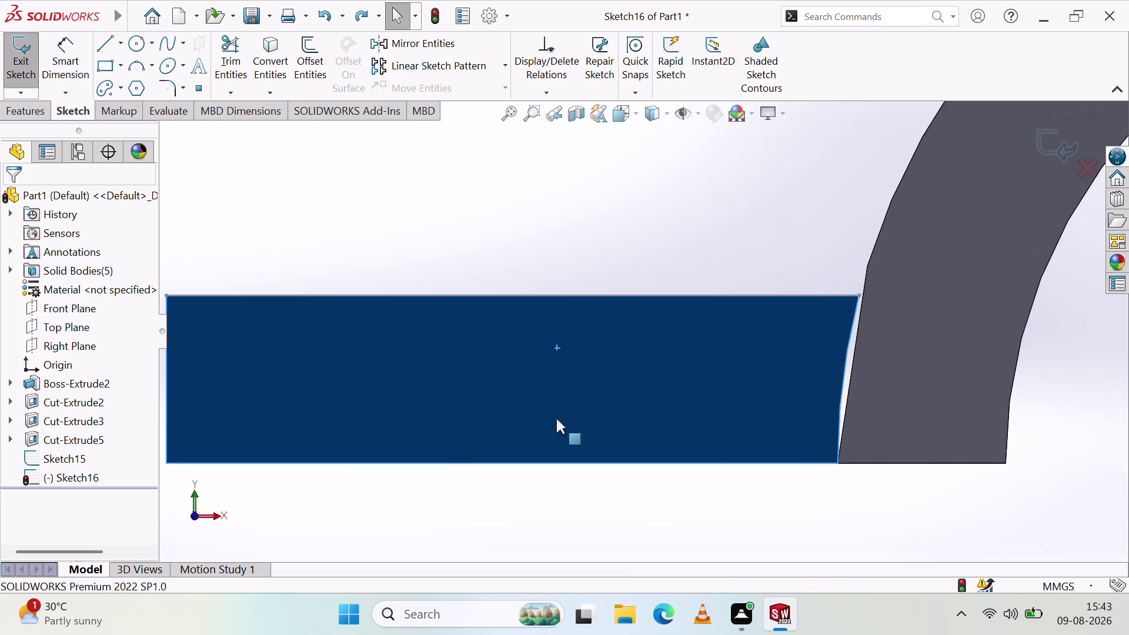
scroll(up, 3)
scroll(down, 3)
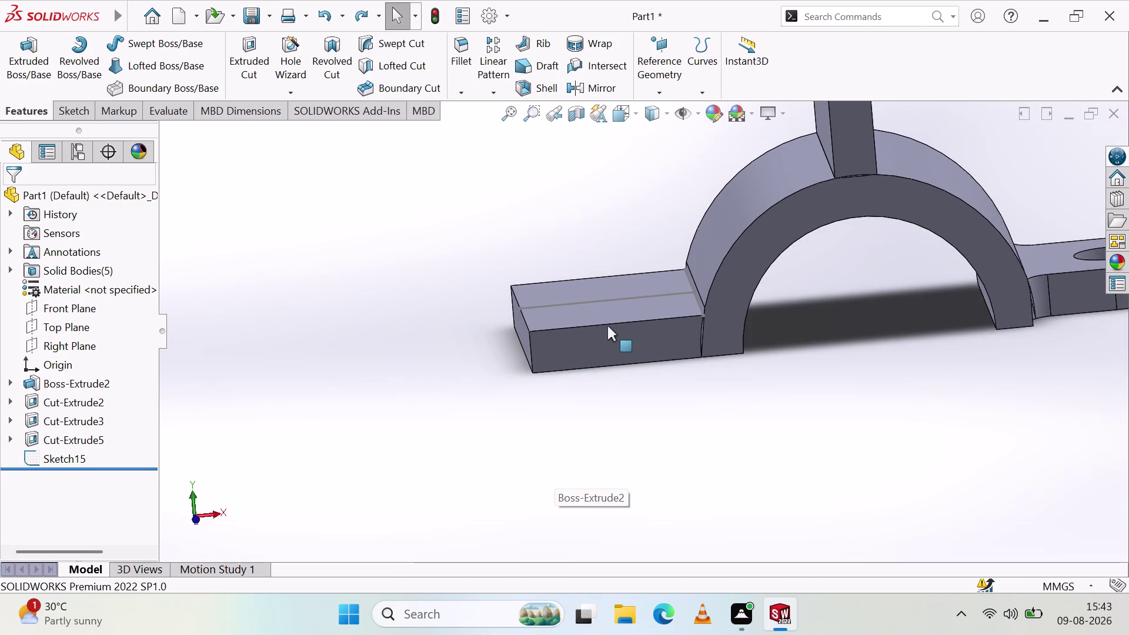
scroll(down, 3)
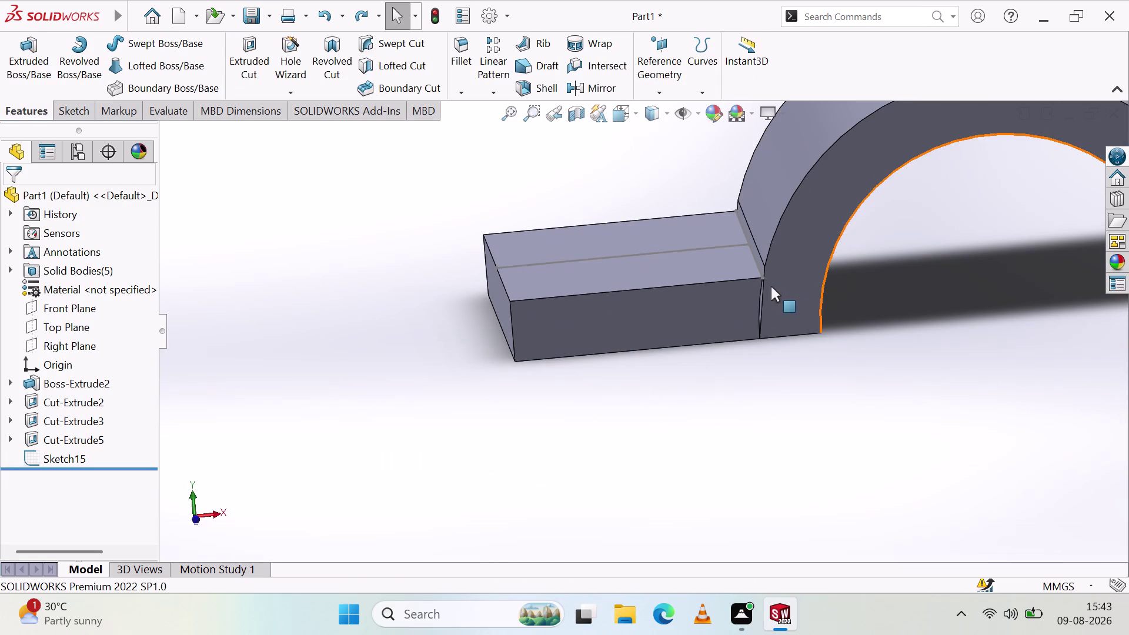
scroll(down, 3)
click(659, 319)
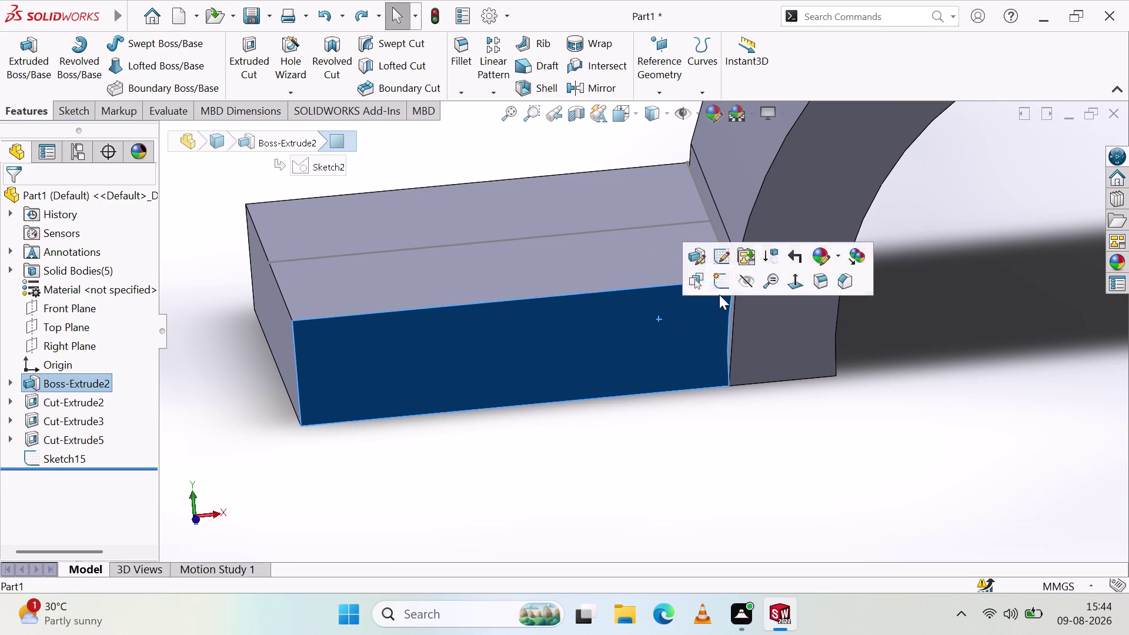
click(718, 282)
scroll(down, 3)
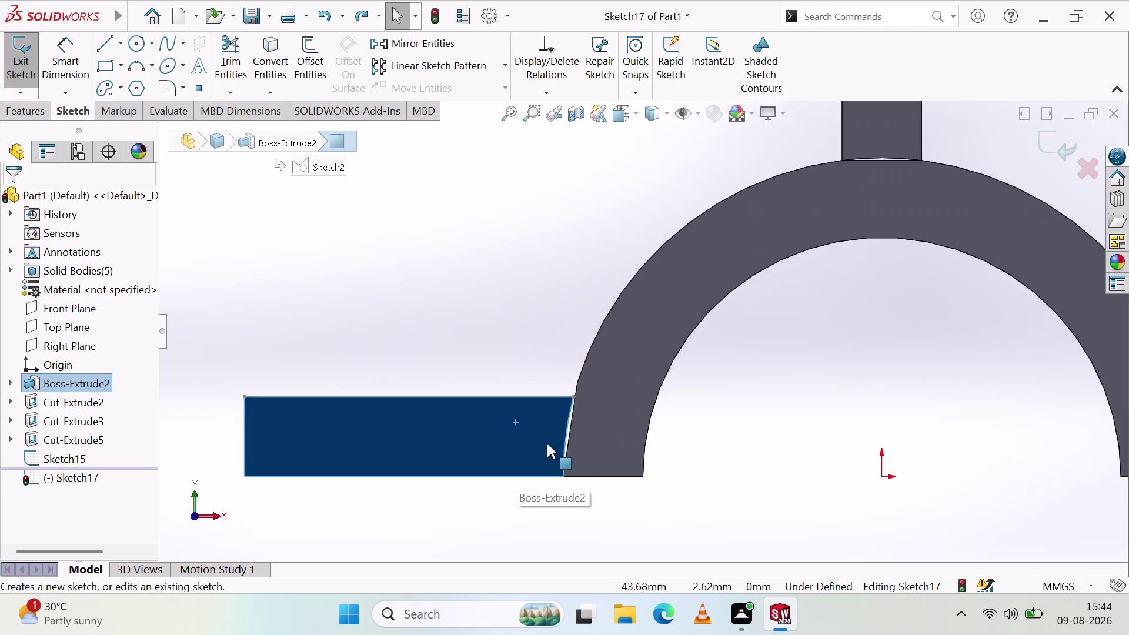
scroll(down, 3)
scroll(down, 3)
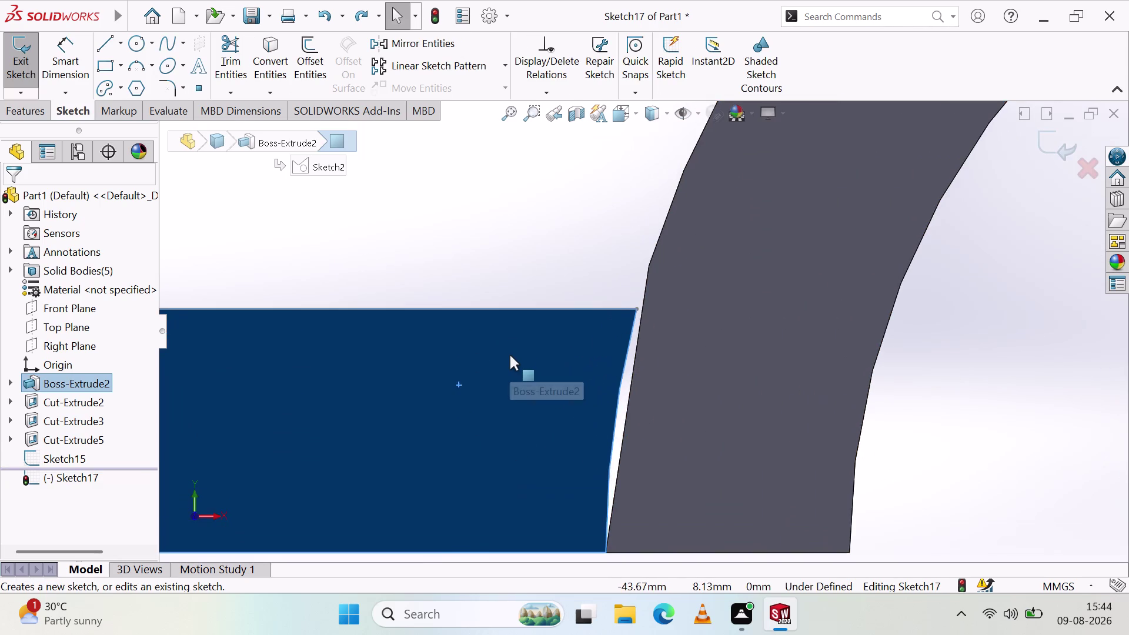
scroll(up, 3)
scroll(up, 3)
scroll(down, 3)
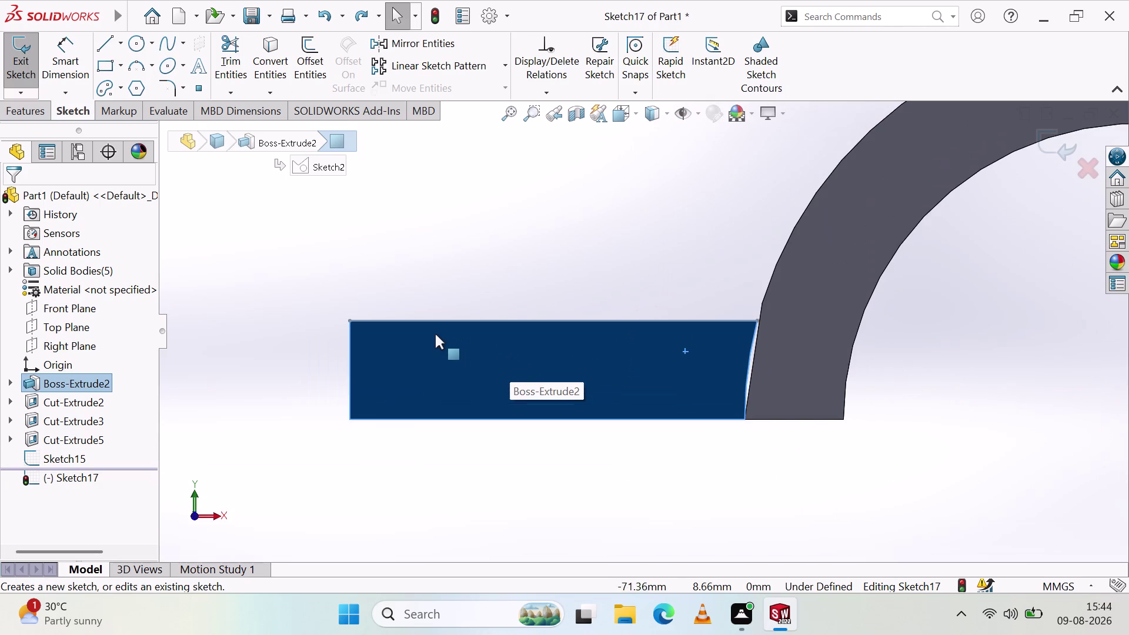
key(Delete)
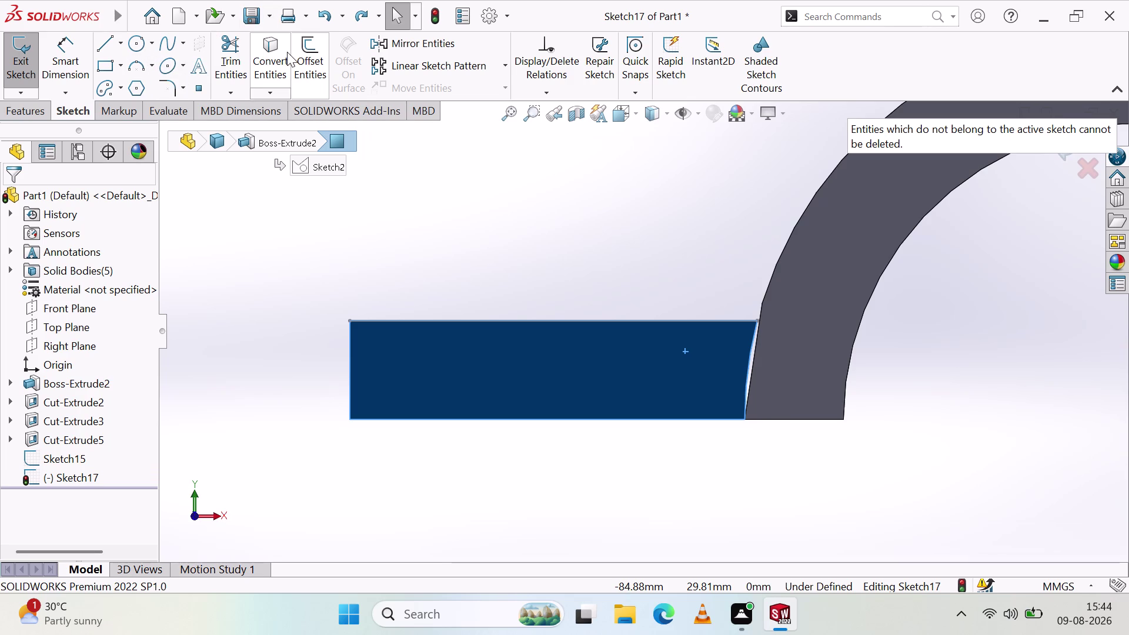
key(Delete)
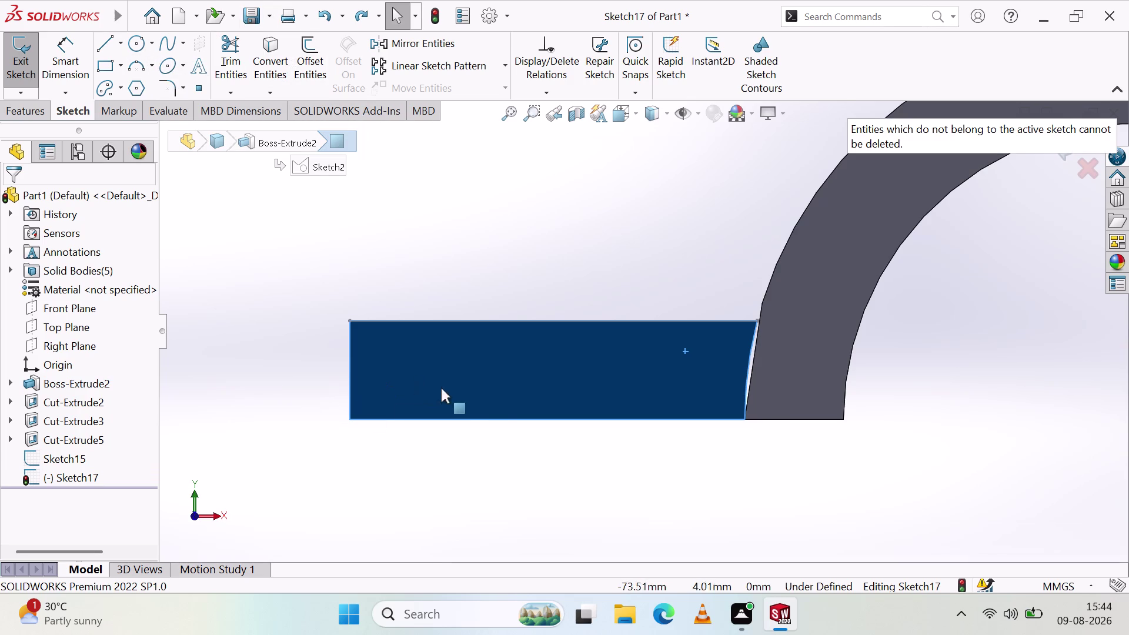
click(482, 388)
key(Delete)
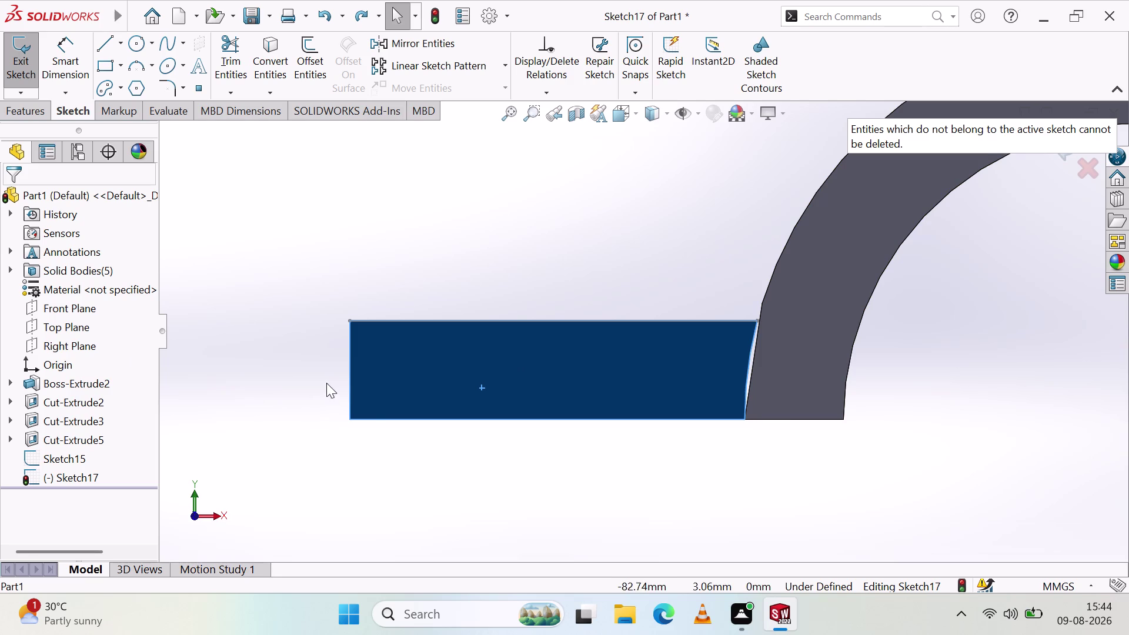
key(Escape)
key(Escape)
click(489, 380)
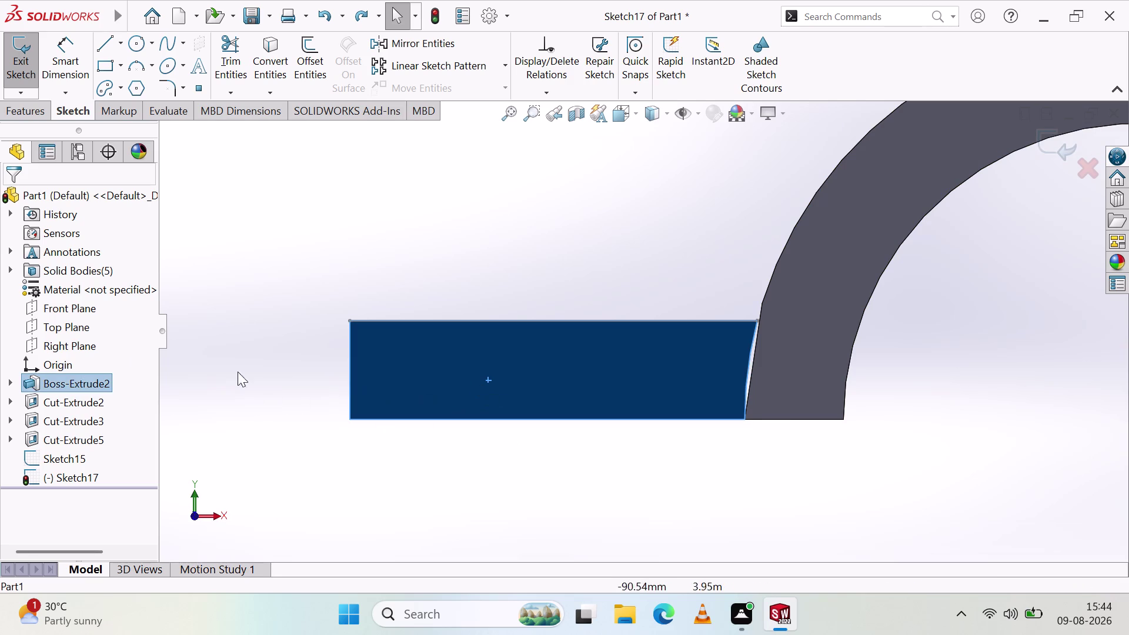
right_click(348, 262)
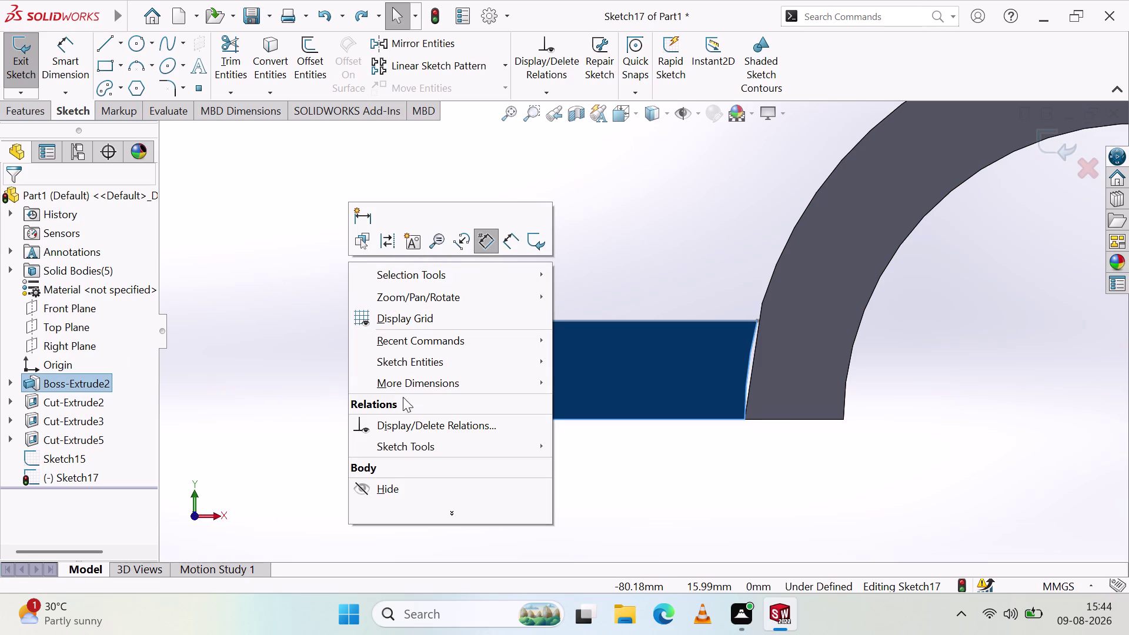
click(263, 298)
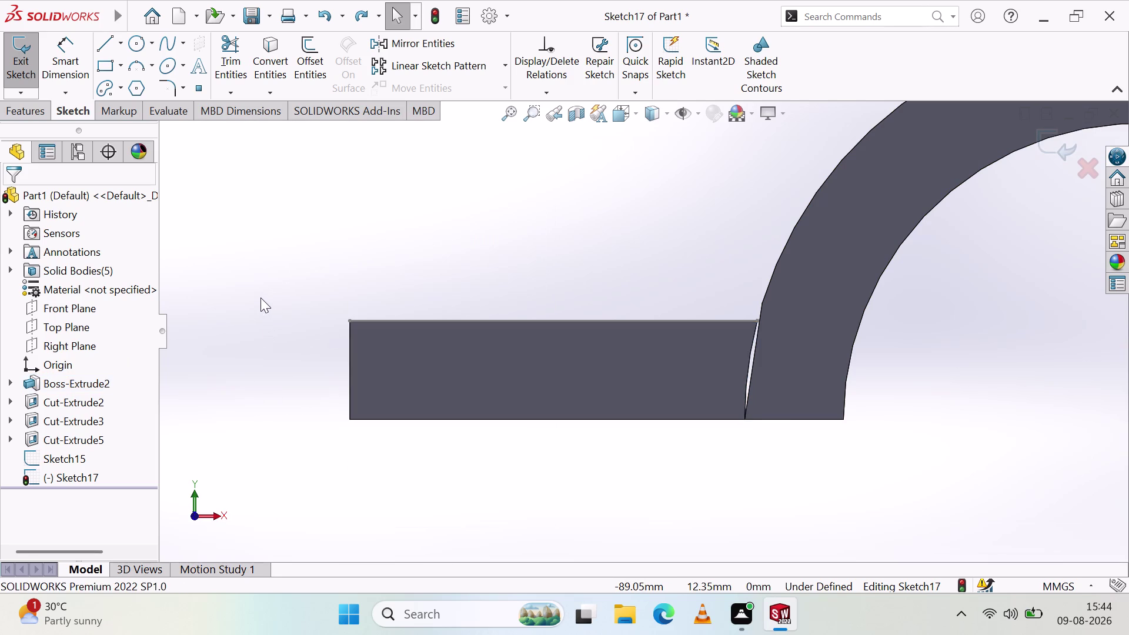
click(546, 357)
click(469, 381)
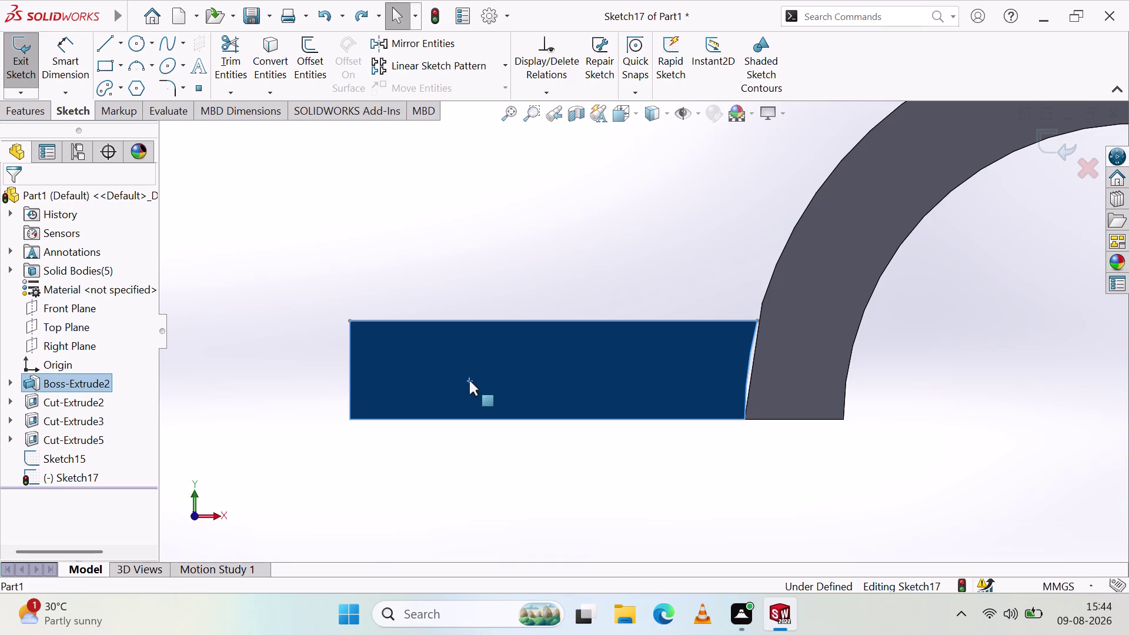
key(Delete)
scroll(up, 3)
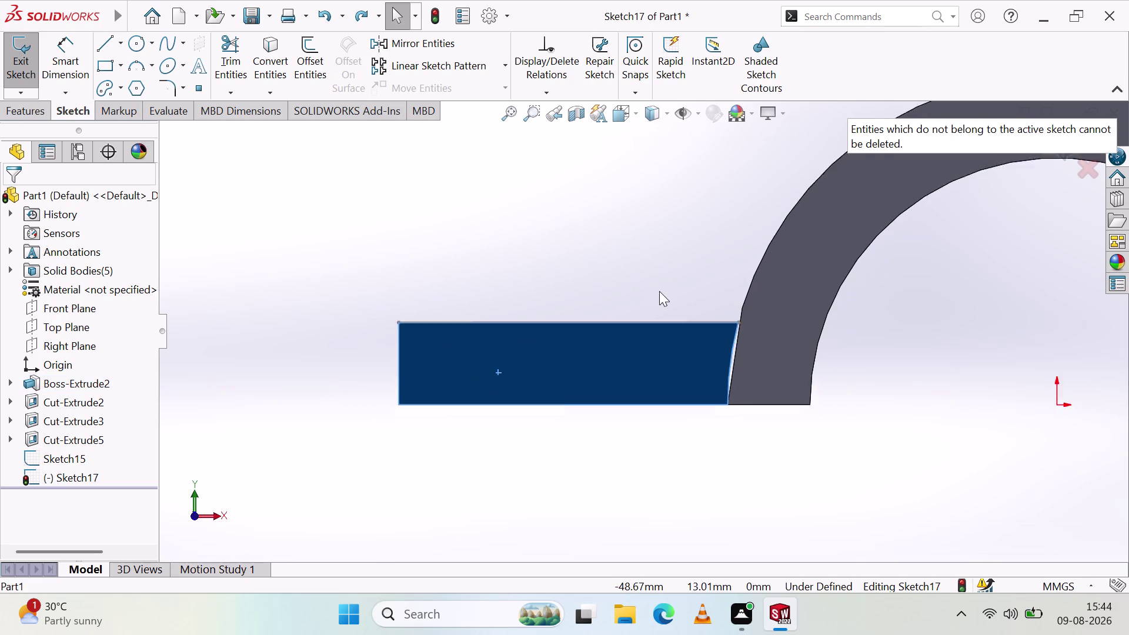
scroll(up, 3)
middle_drag(693, 226, 683, 322)
Pick the left flange's top face and try deleting it.
click(630, 307)
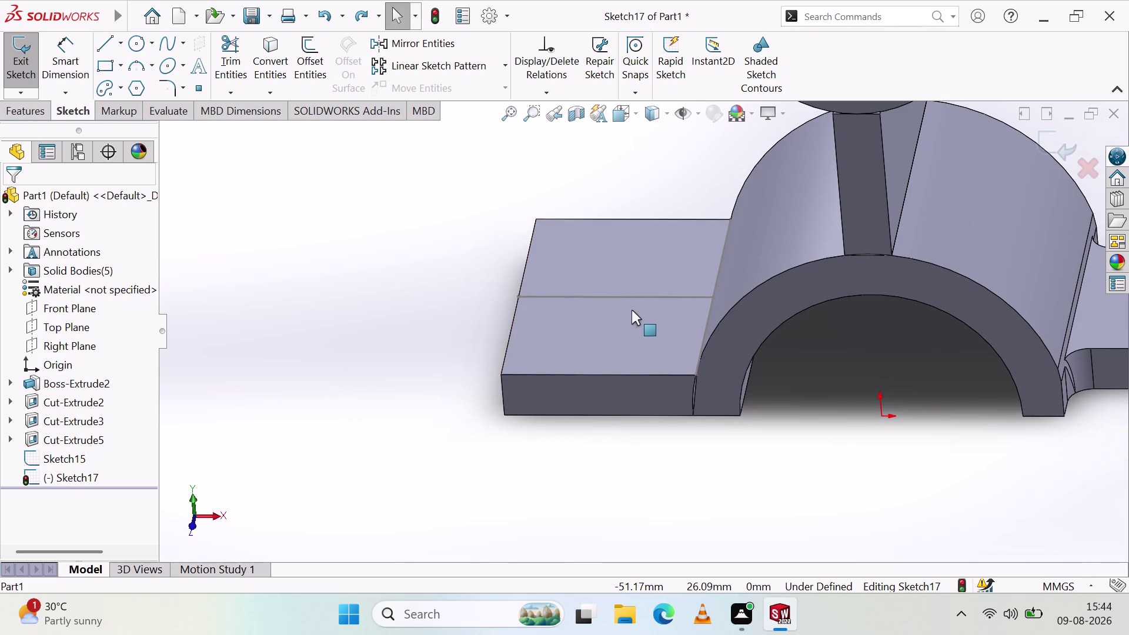
click(614, 304)
click(586, 332)
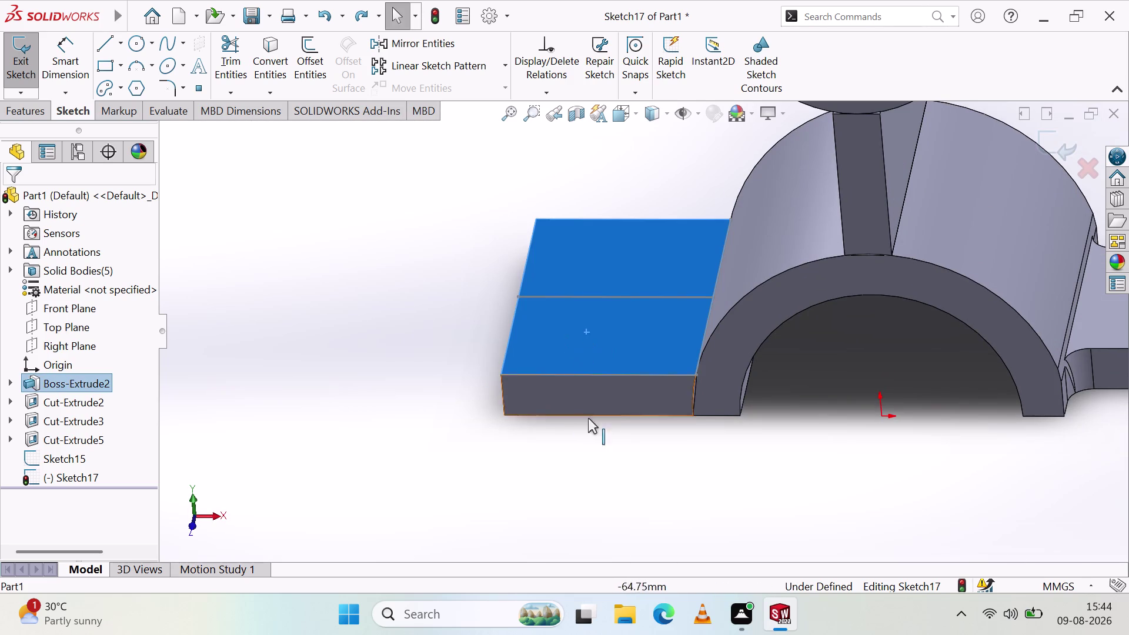
middle_drag(733, 356, 778, 296)
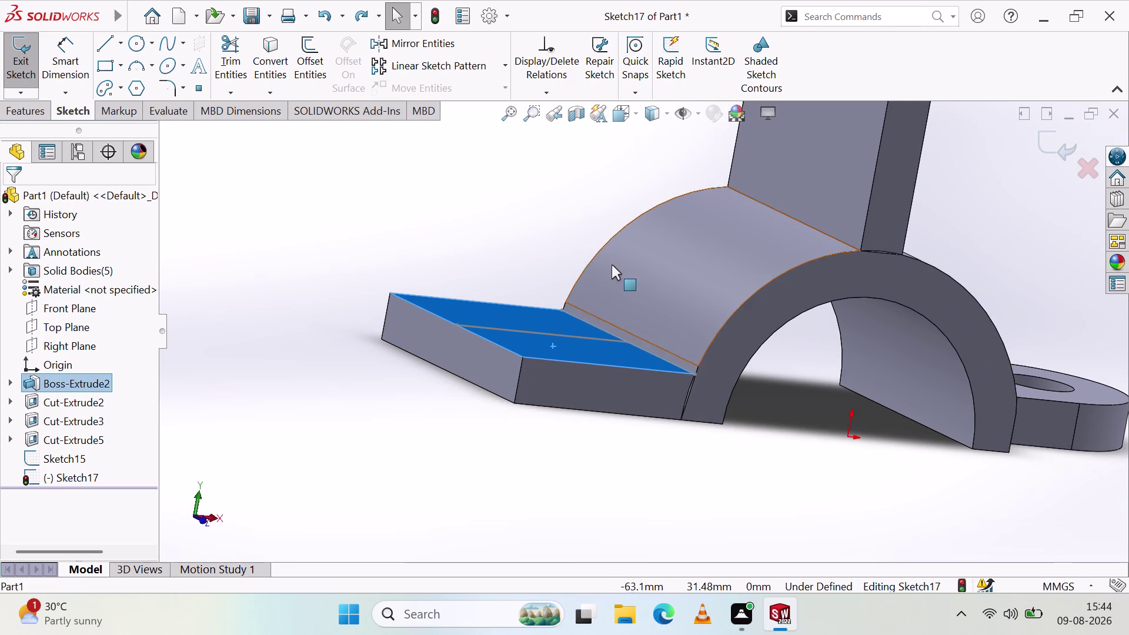
middle_drag(612, 243, 591, 466)
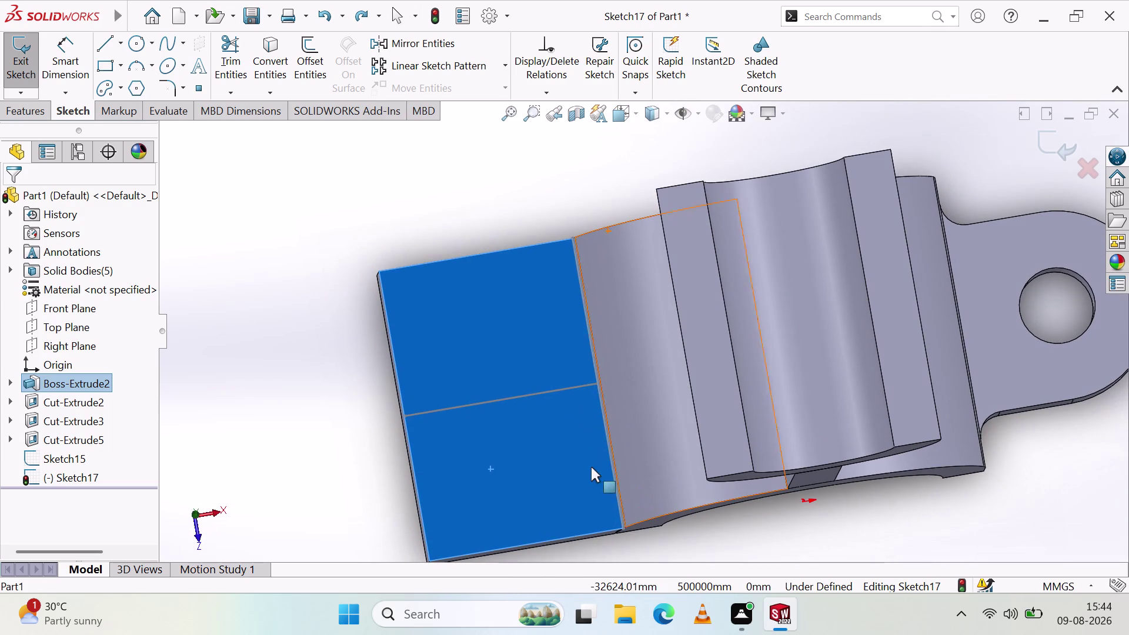
key(Delete)
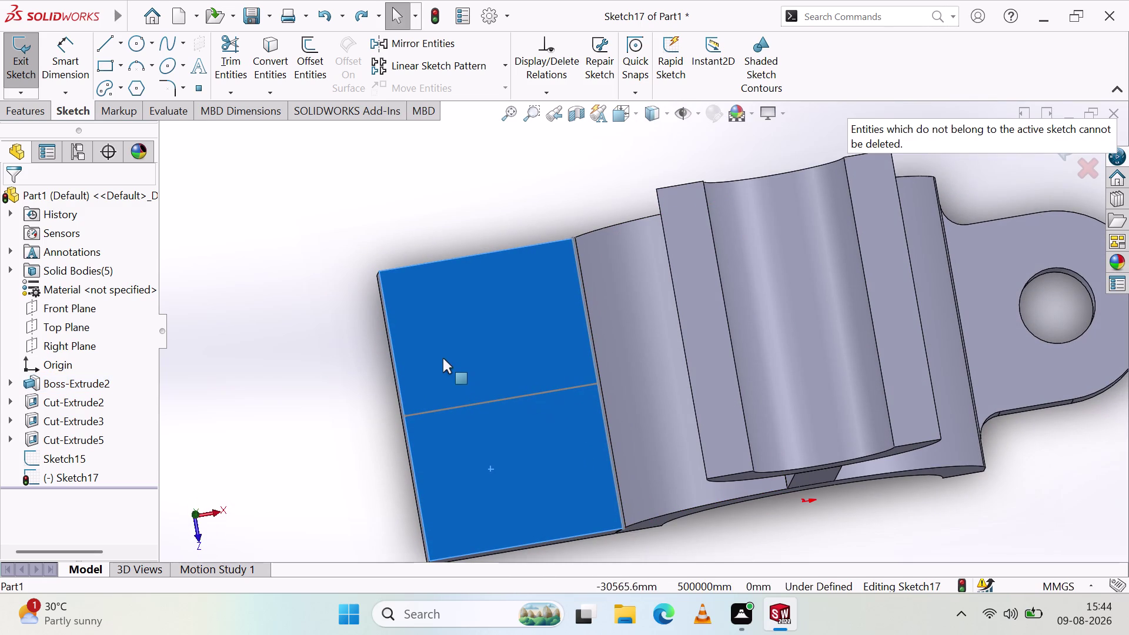
key(Delete)
Orbit around the clamp and switch to the Front, then Top standard view.
middle_drag(555, 415, 549, 308)
scroll(up, 3)
scroll(down, 3)
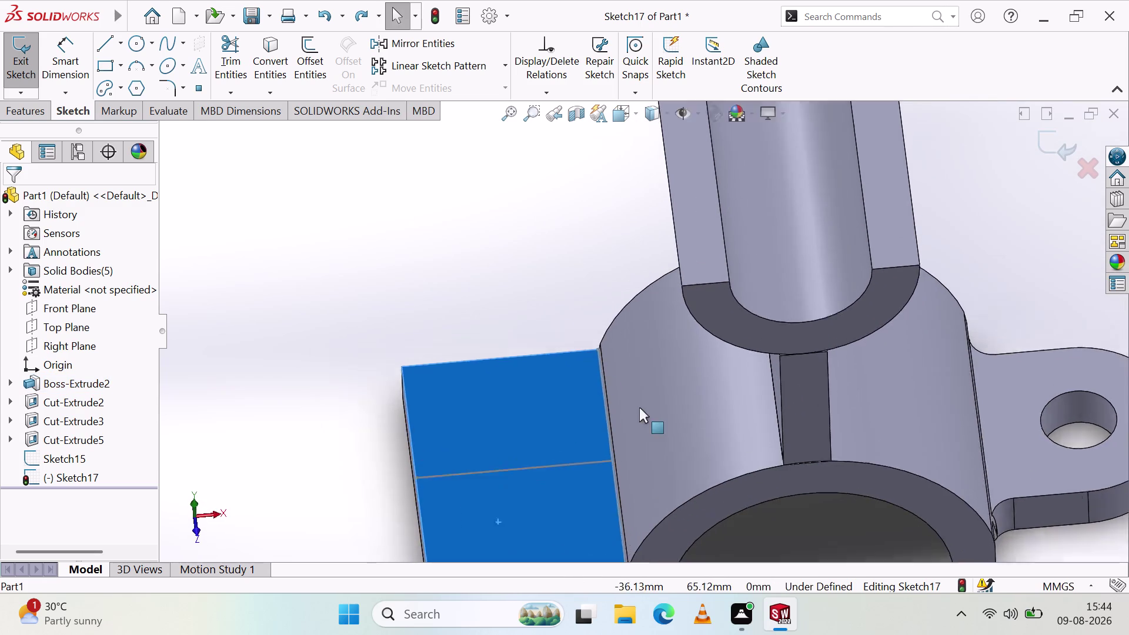
scroll(down, 3)
scroll(up, 3)
click(218, 517)
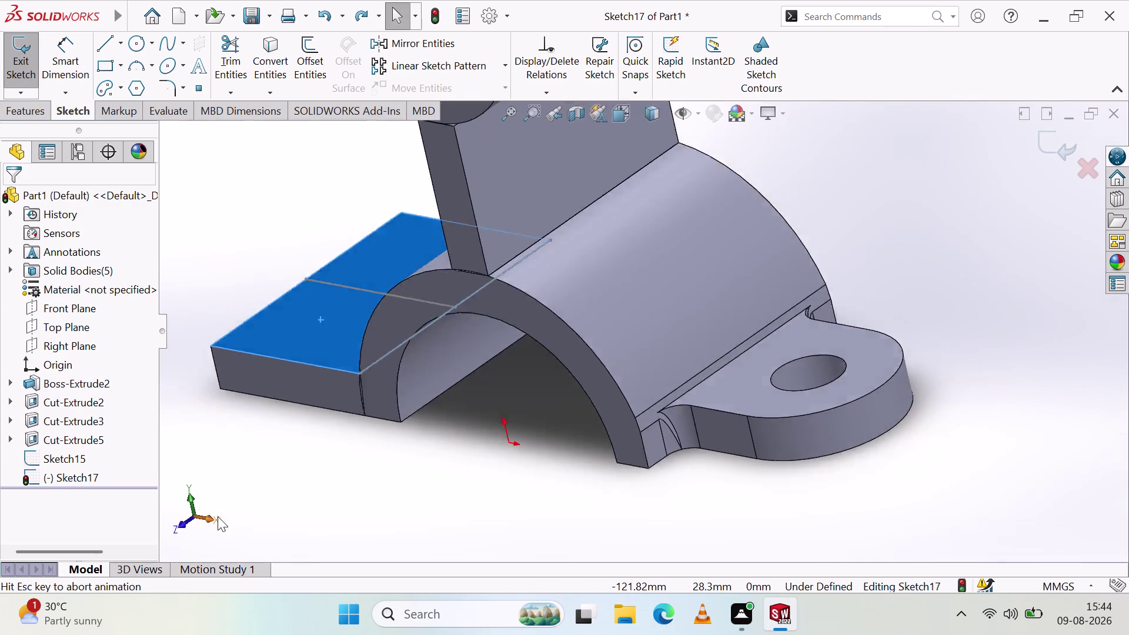
click(177, 520)
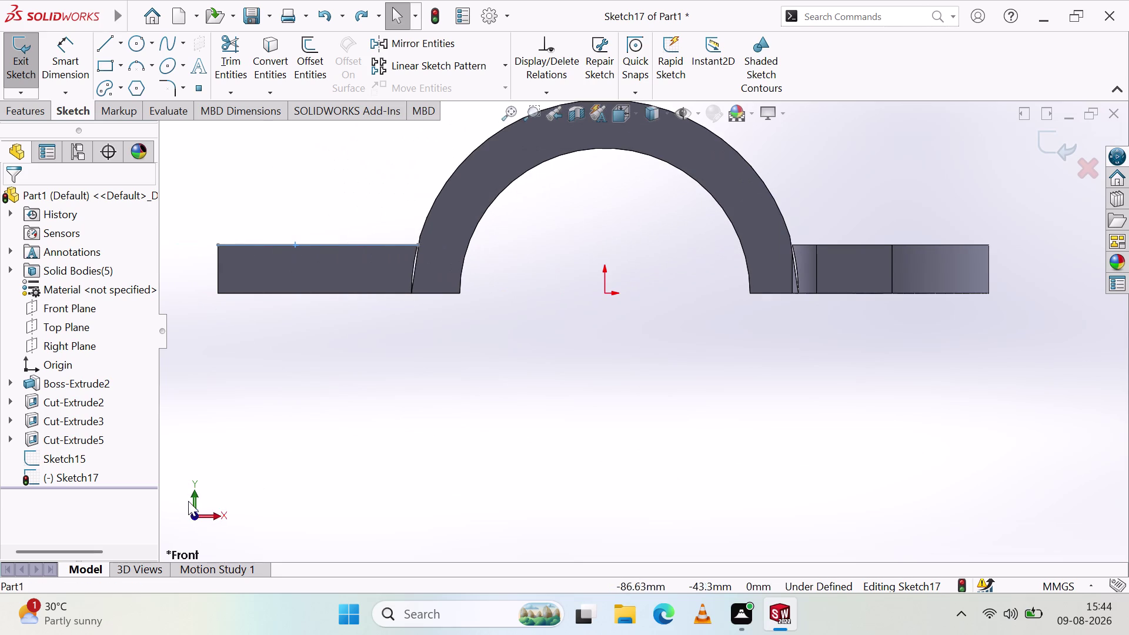
click(192, 495)
scroll(down, 3)
scroll(up, 3)
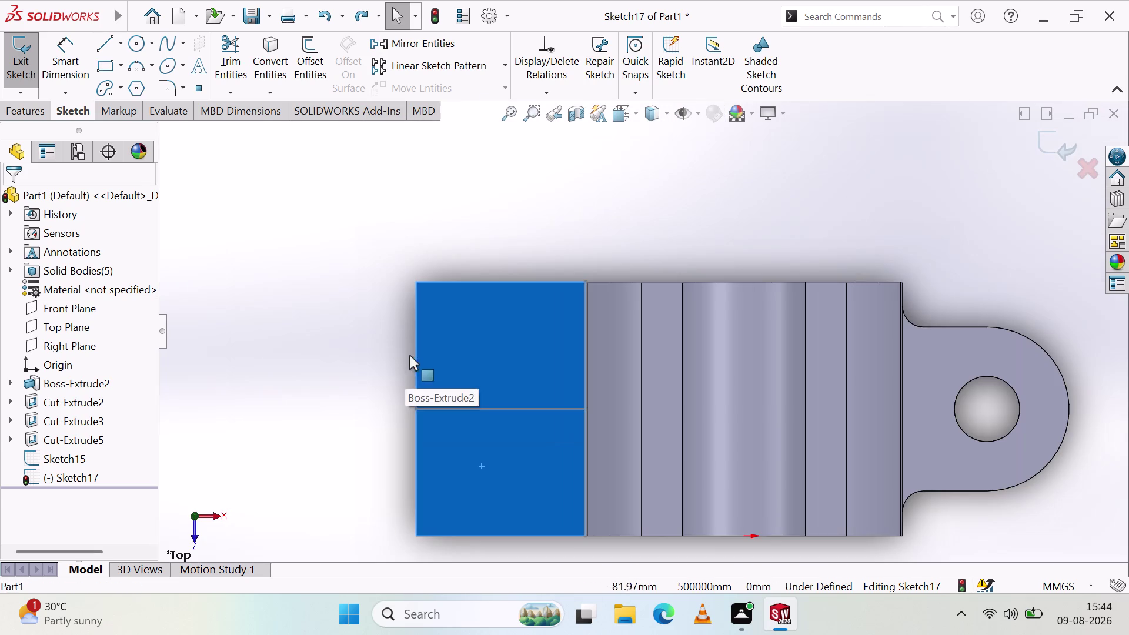
Re-pick the left flange face, retry Delete, and discard the empty Sketch17.
key(Escape)
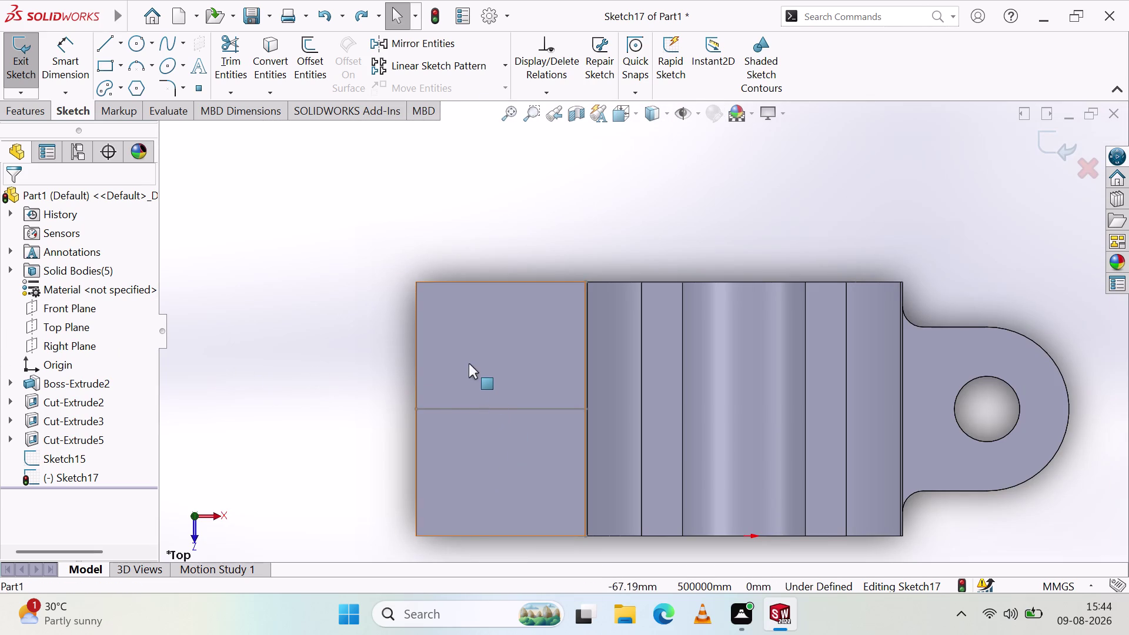
click(469, 363)
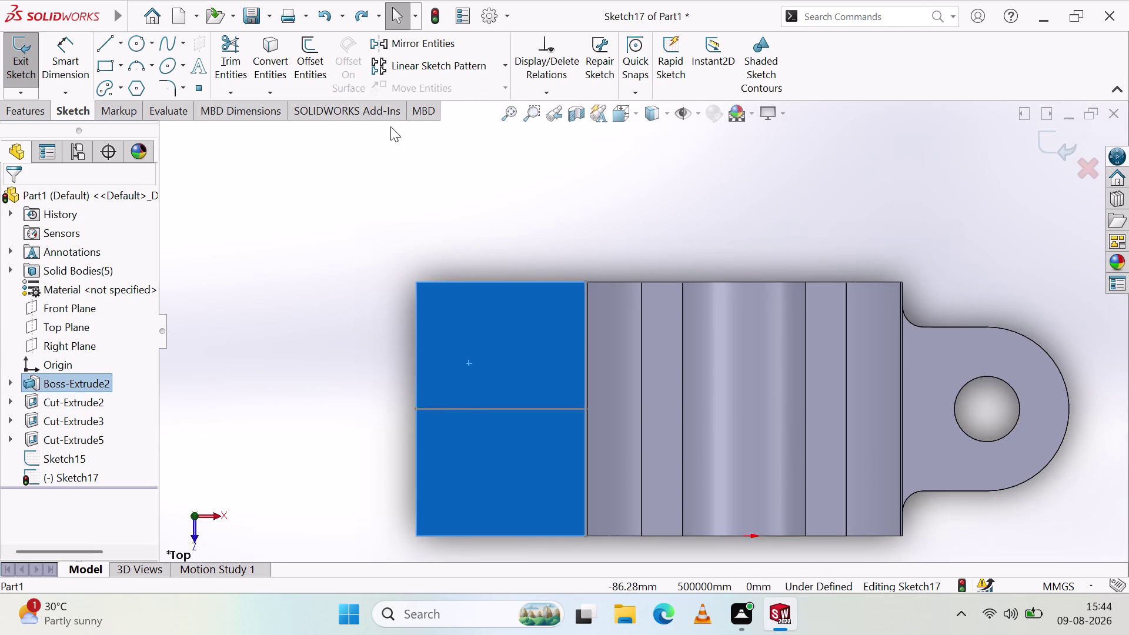
key(Delete)
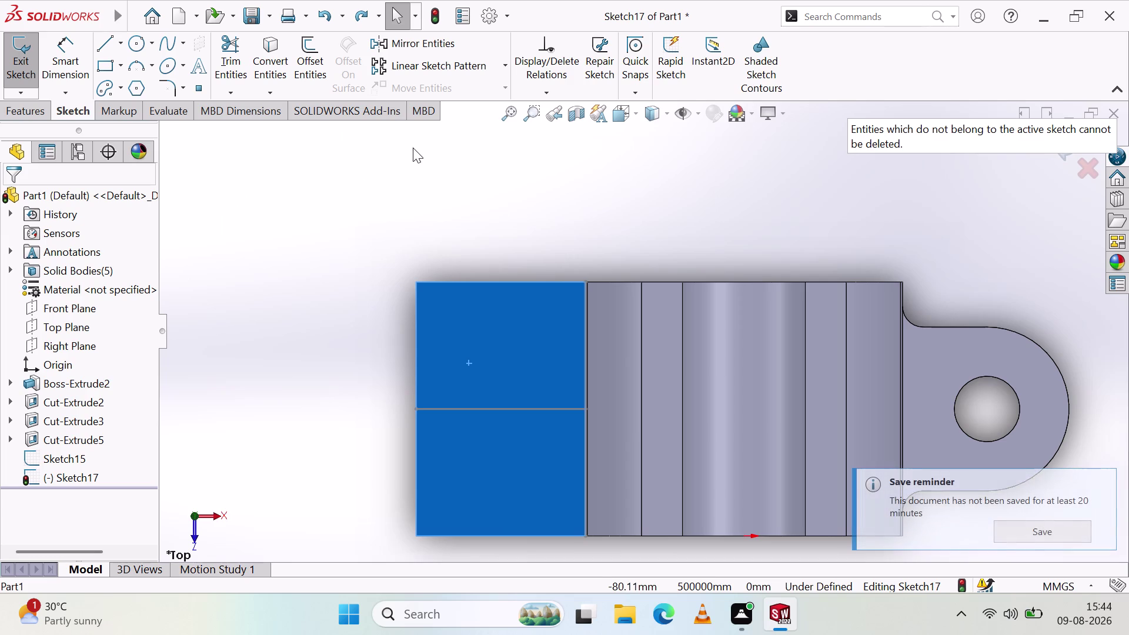
click(13, 62)
click(487, 360)
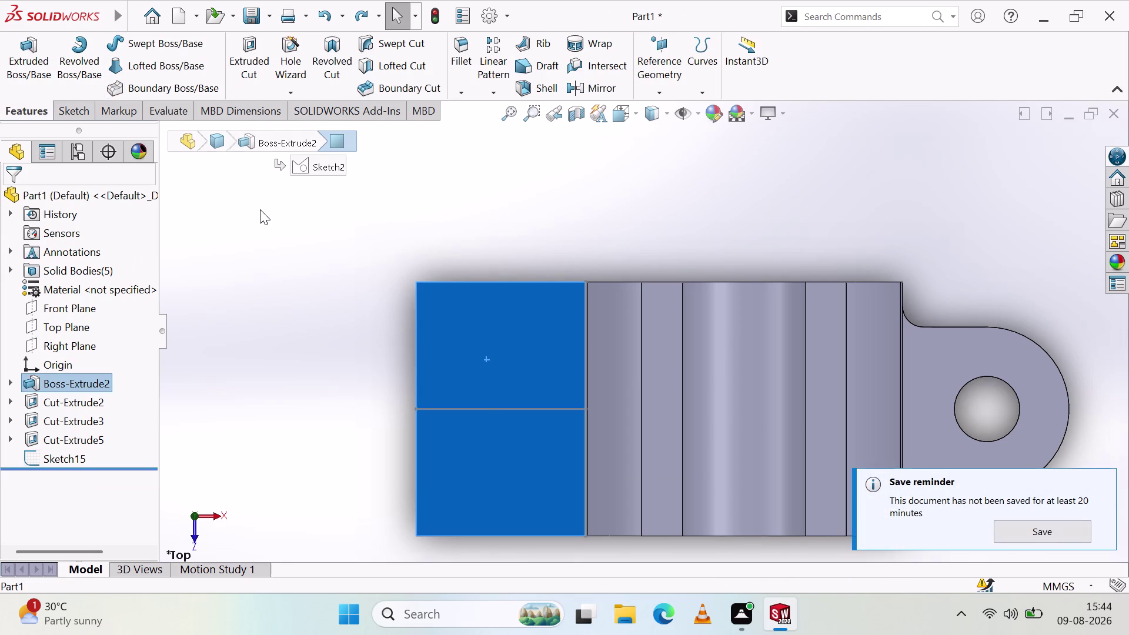
Delete Boss-Extrude2, reviewing its dependent cuts and sketches before confirming with Yes.
key(Delete)
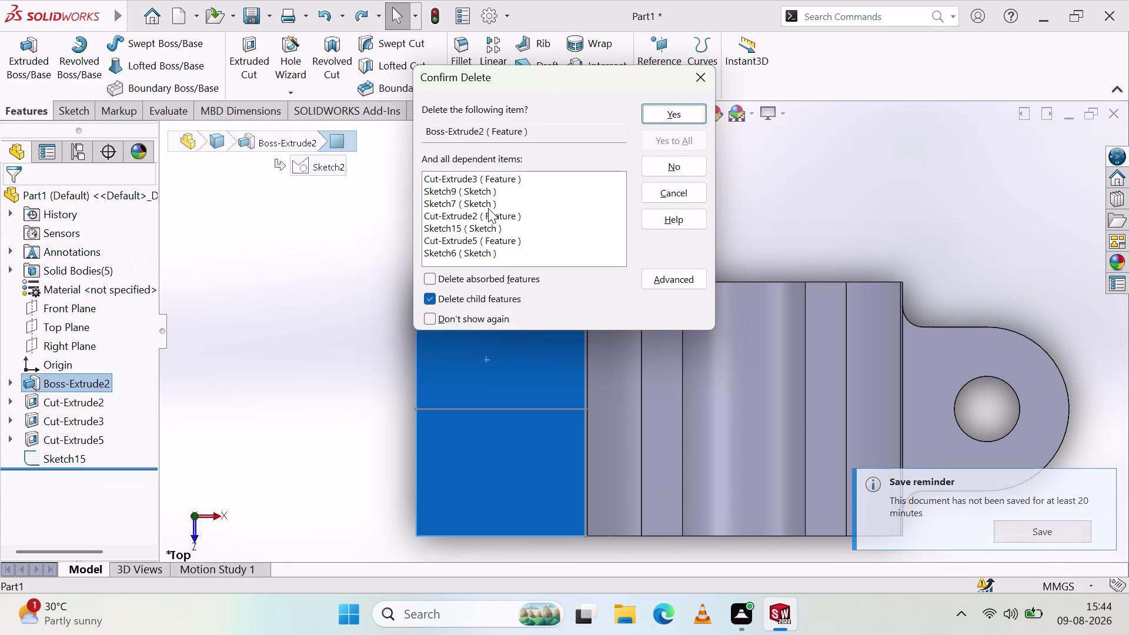
scroll(down, 3)
scroll(down, 3)
scroll(up, 3)
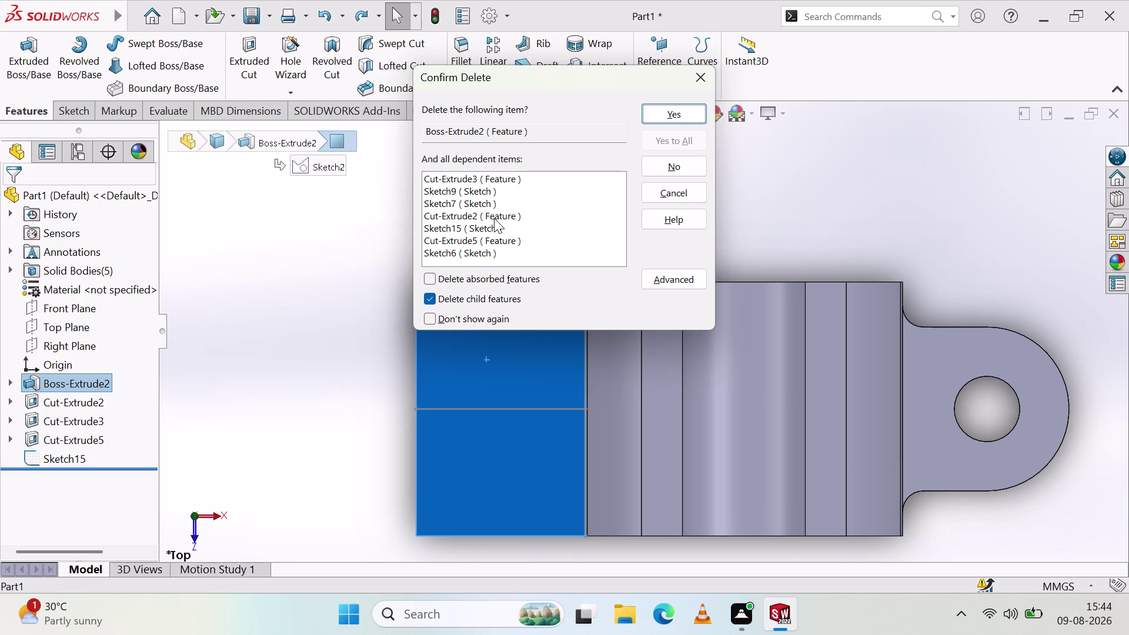
scroll(up, 3)
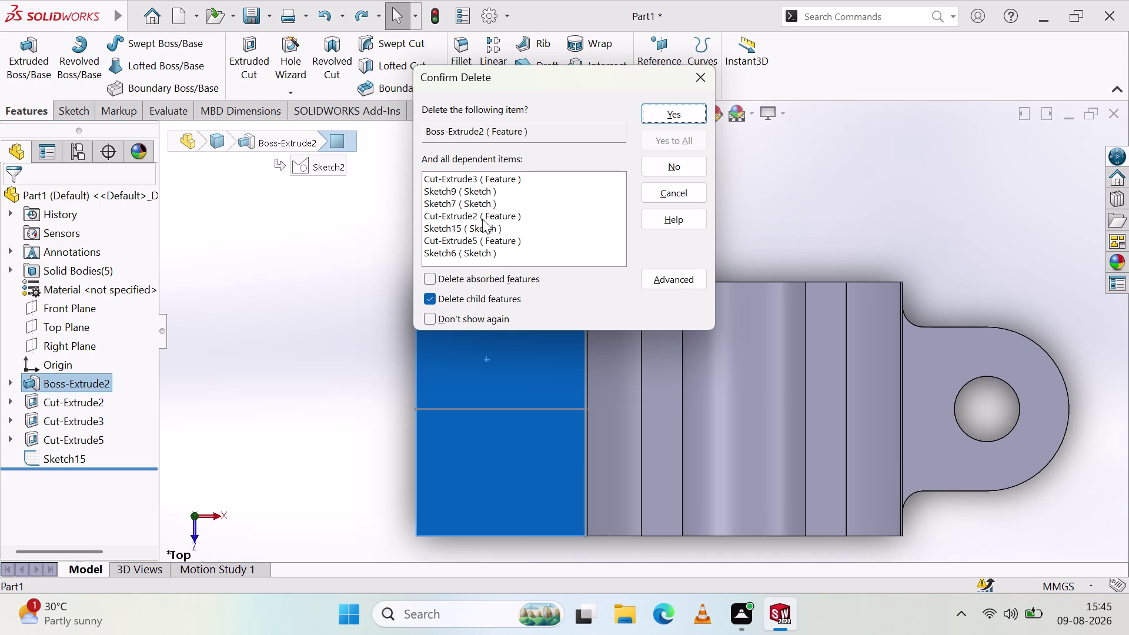
click(477, 219)
click(663, 110)
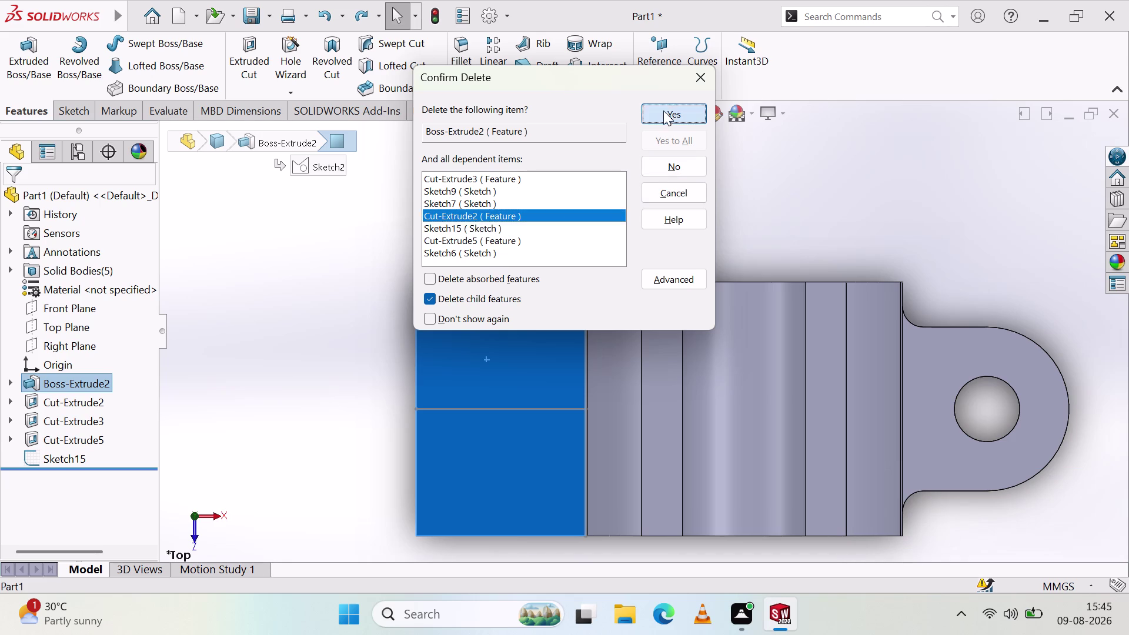
scroll(up, 3)
scroll(up, 3)
scroll(down, 3)
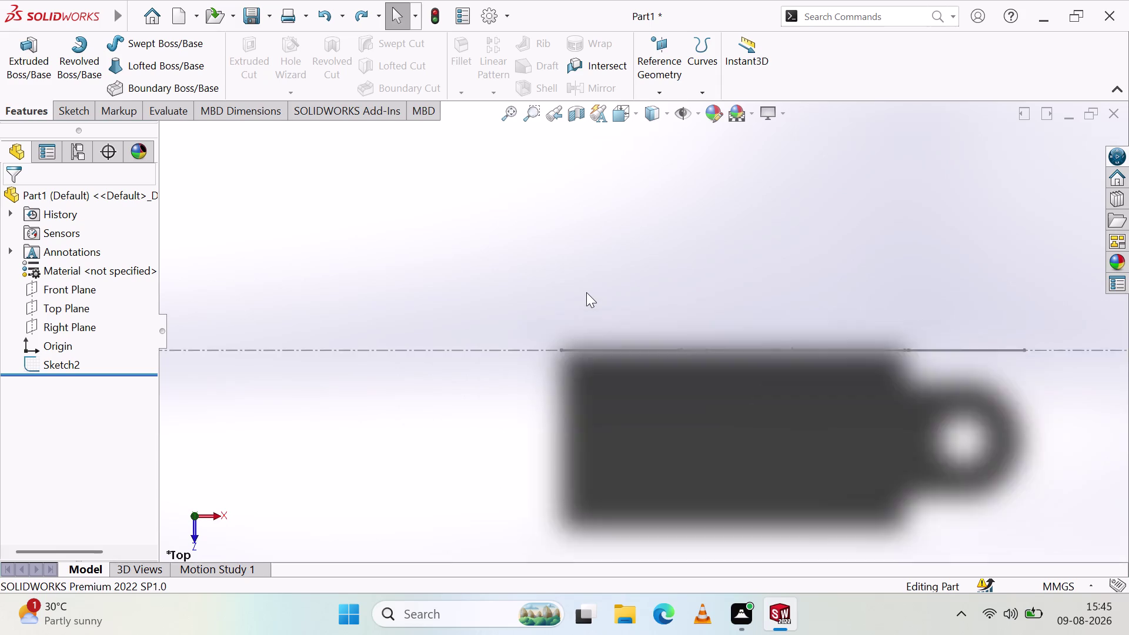
Undo the Boss-Extrude2 deletion and orbit to inspect the restored boss and cuts.
scroll(down, 3)
middle_drag(773, 356, 875, 332)
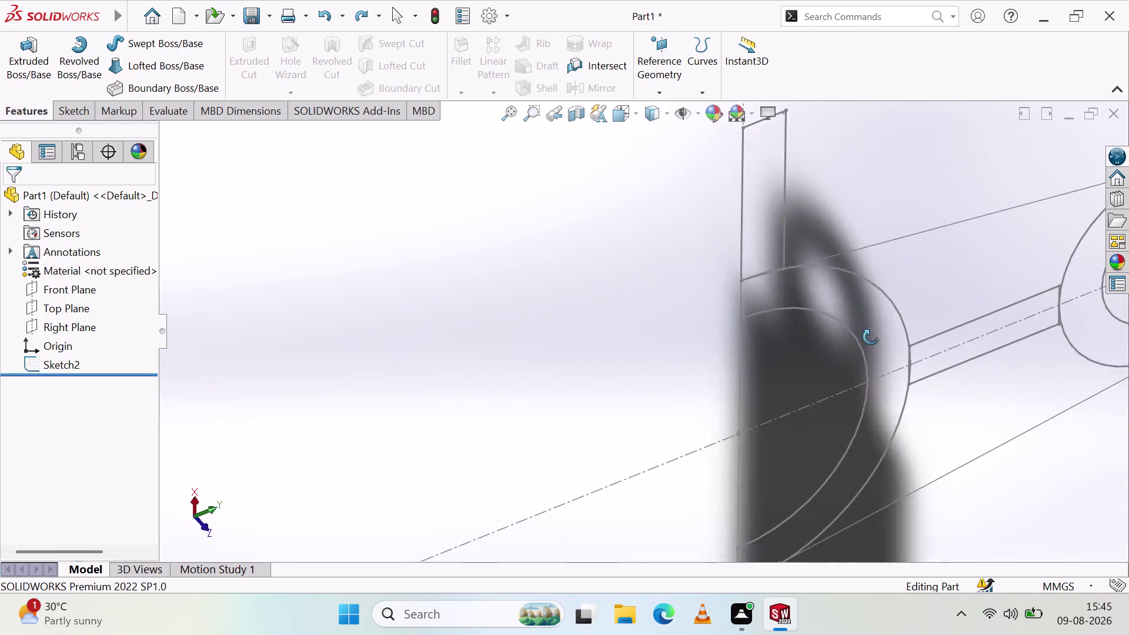
middle_drag(875, 332, 797, 321)
scroll(down, 3)
scroll(up, 3)
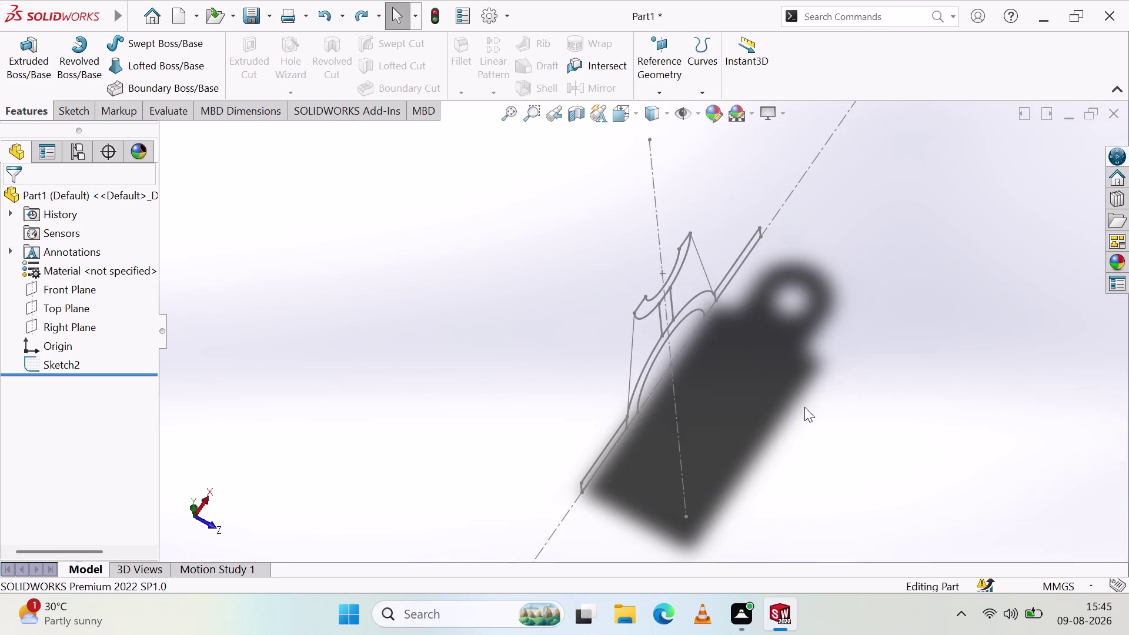
scroll(down, 3)
scroll(up, 3)
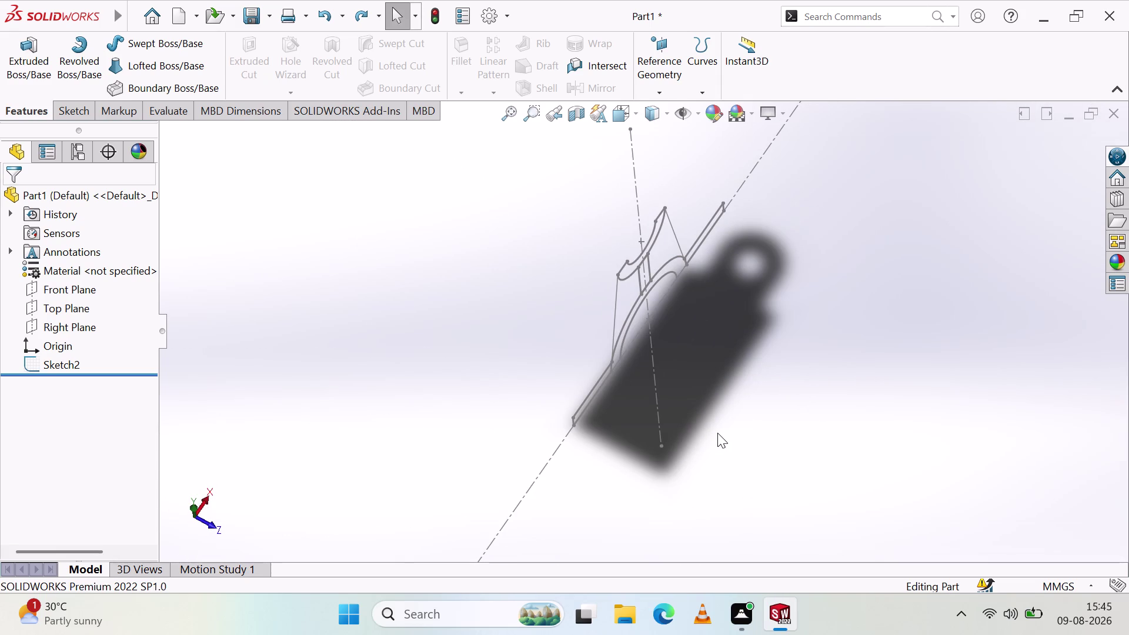
key(ctrl+z)
middle_drag(688, 496, 582, 521)
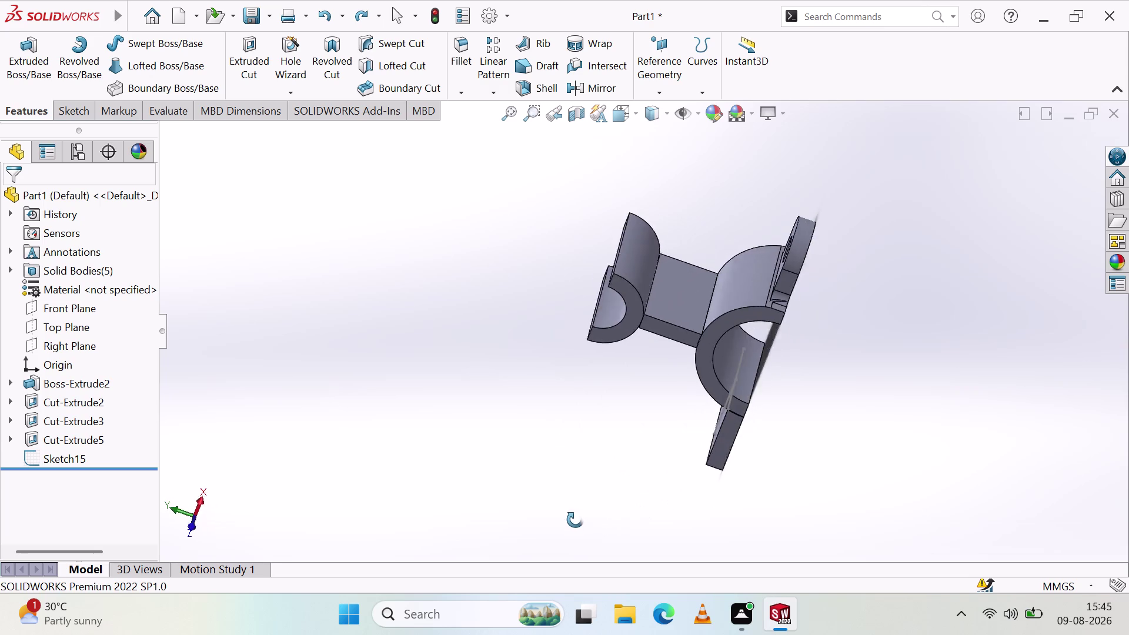
middle_drag(582, 522, 625, 404)
middle_click(624, 404)
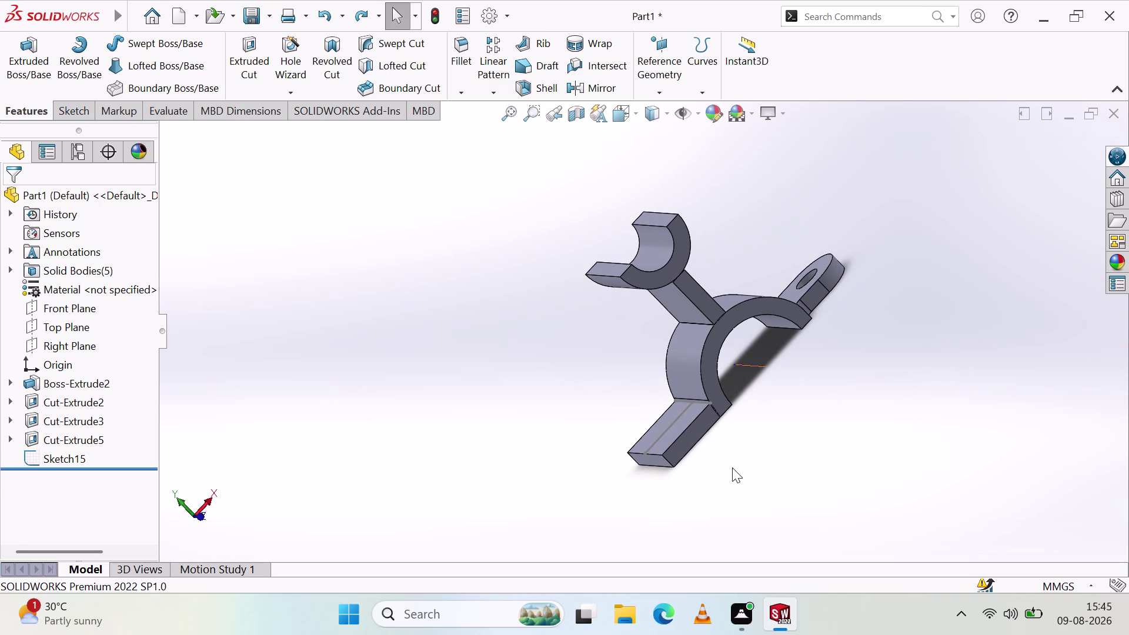
click(705, 433)
Start Sketch18 on the left flange's end face.
click(702, 423)
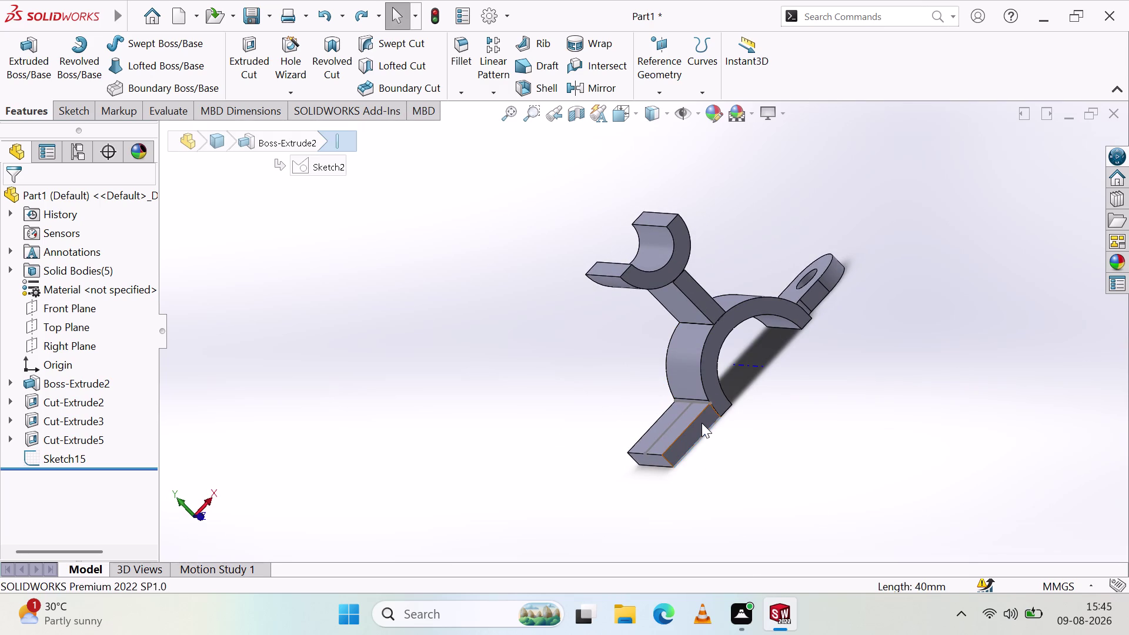
click(764, 386)
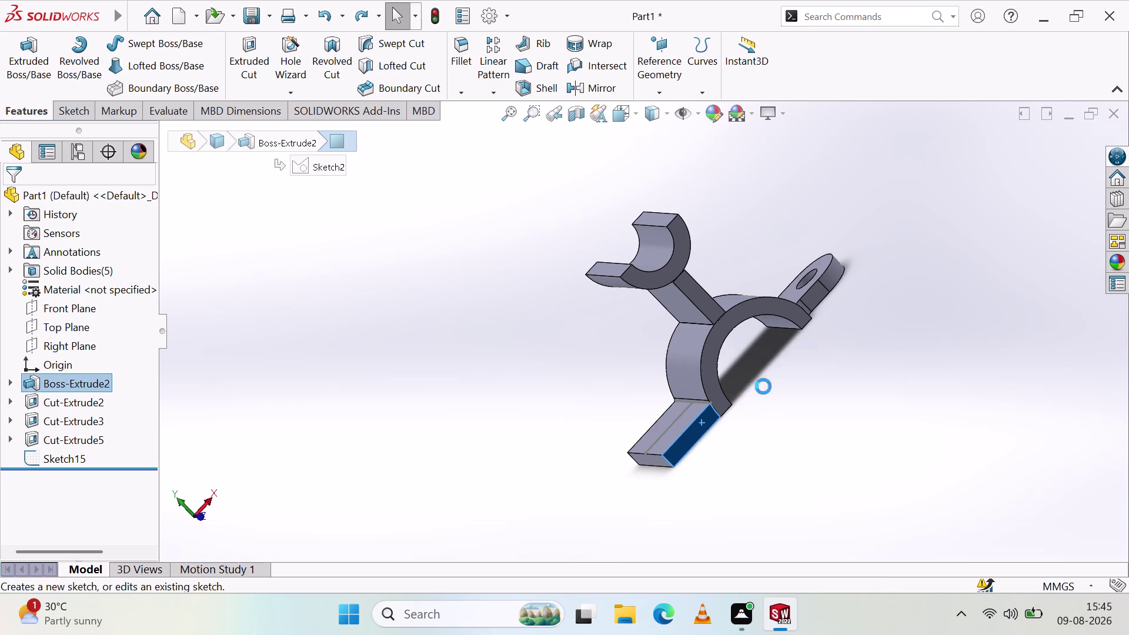
scroll(down, 3)
scroll(down, 3)
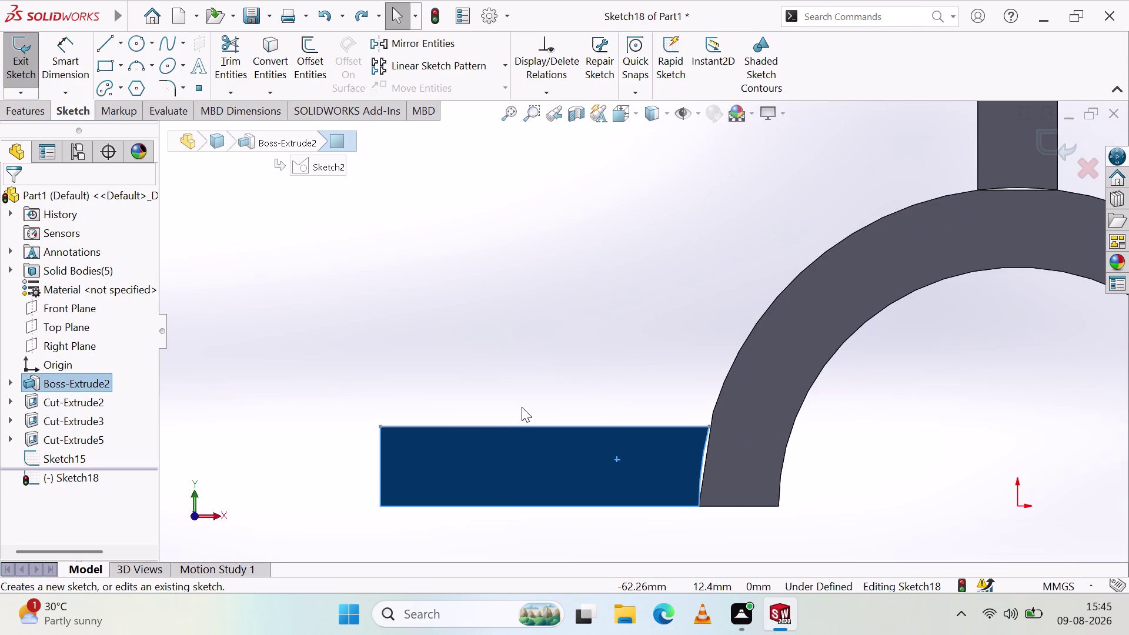
Draw a 3-point arc along the seam where the left flange meets the lug.
click(136, 63)
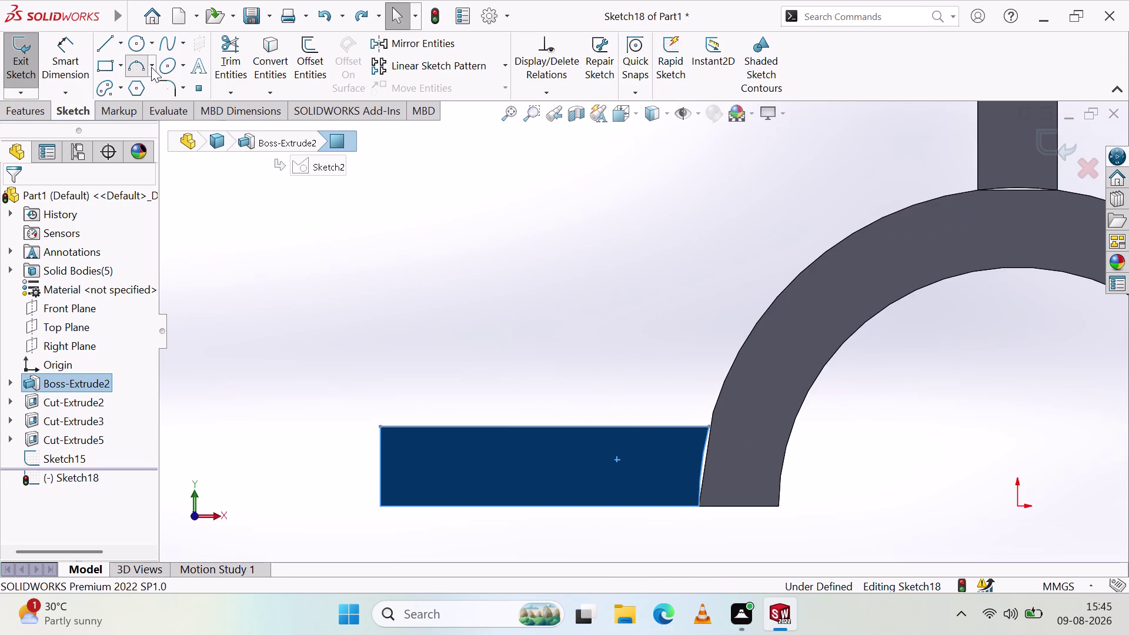
scroll(down, 3)
scroll(down, 3)
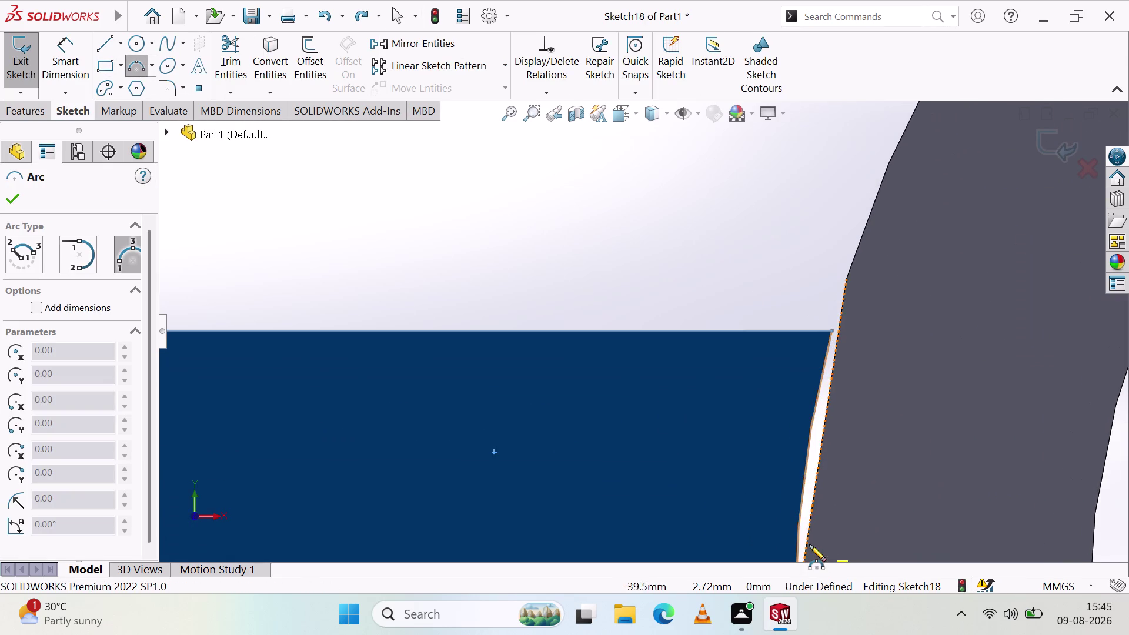
click(783, 560)
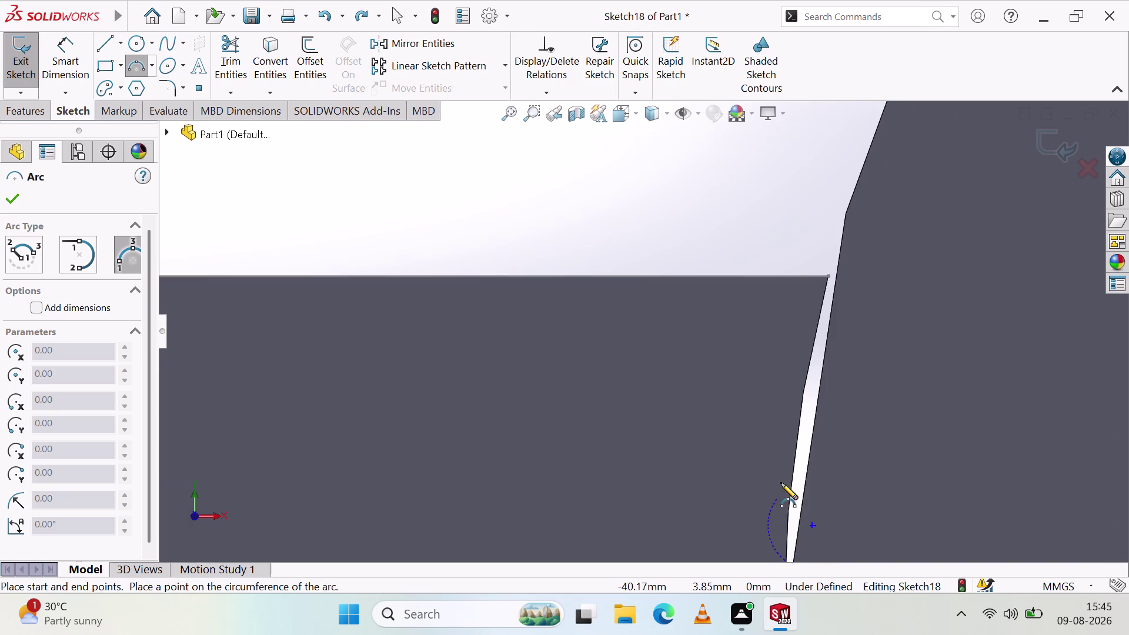
click(828, 275)
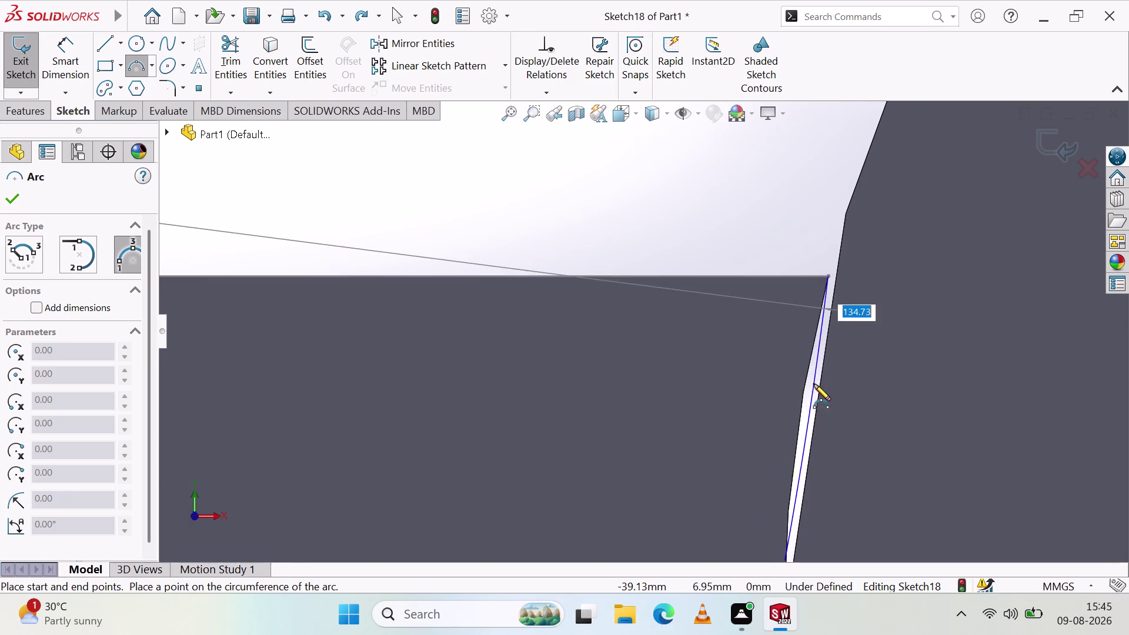
click(805, 383)
scroll(up, 3)
scroll(up, 3)
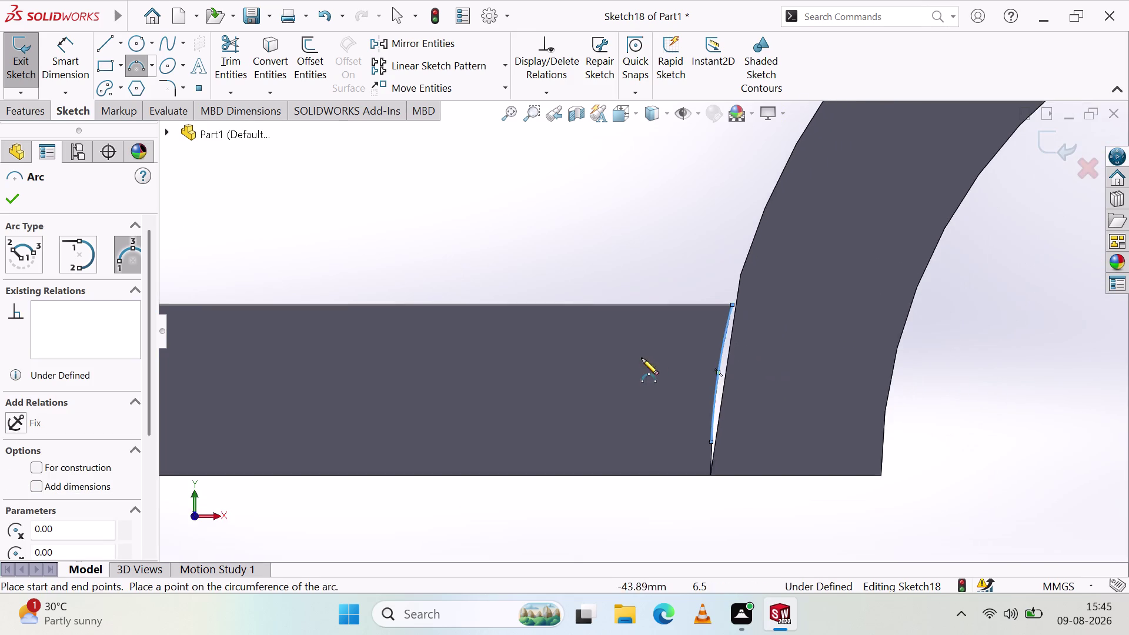
scroll(up, 3)
scroll(up, 3)
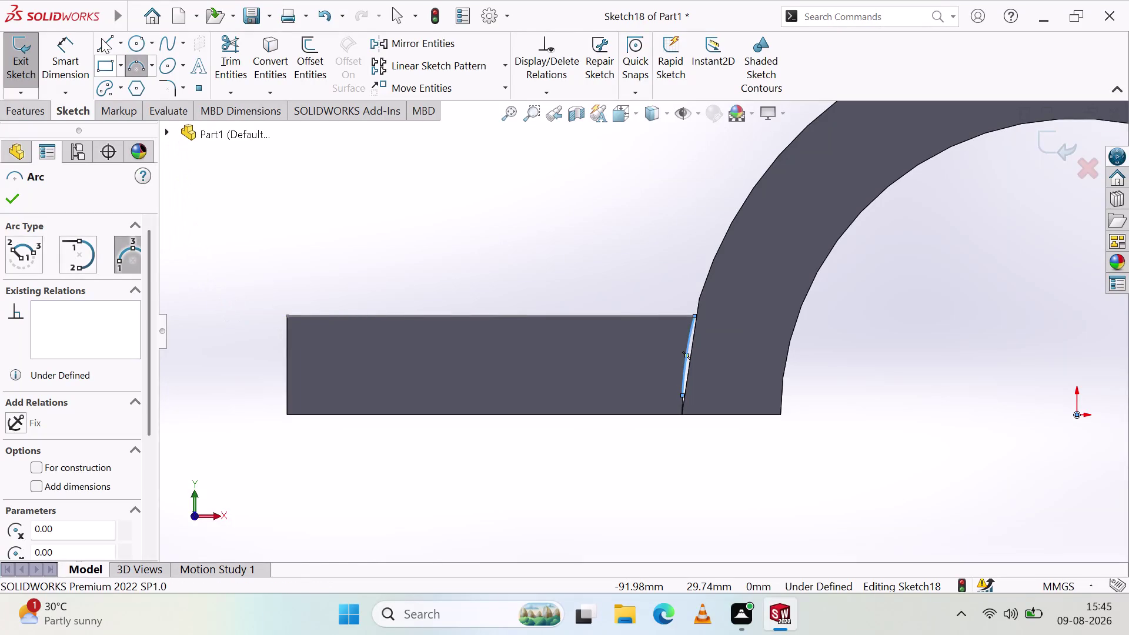
click(104, 44)
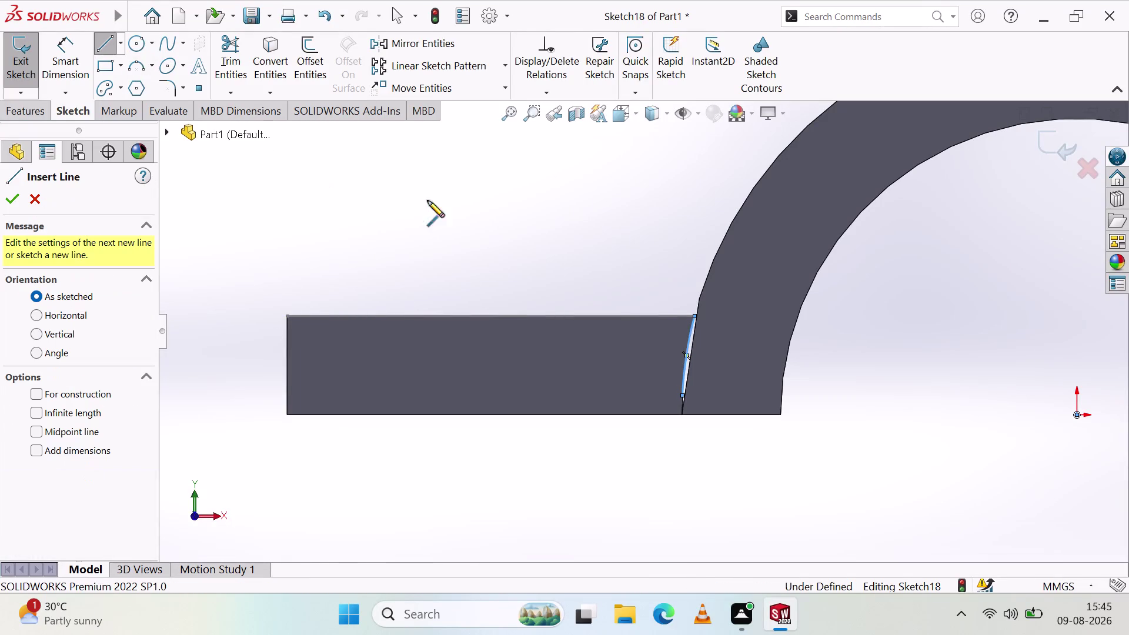
Sketch lines along the flange's top, left end and bottom edges to the seam arc.
scroll(down, 3)
click(635, 308)
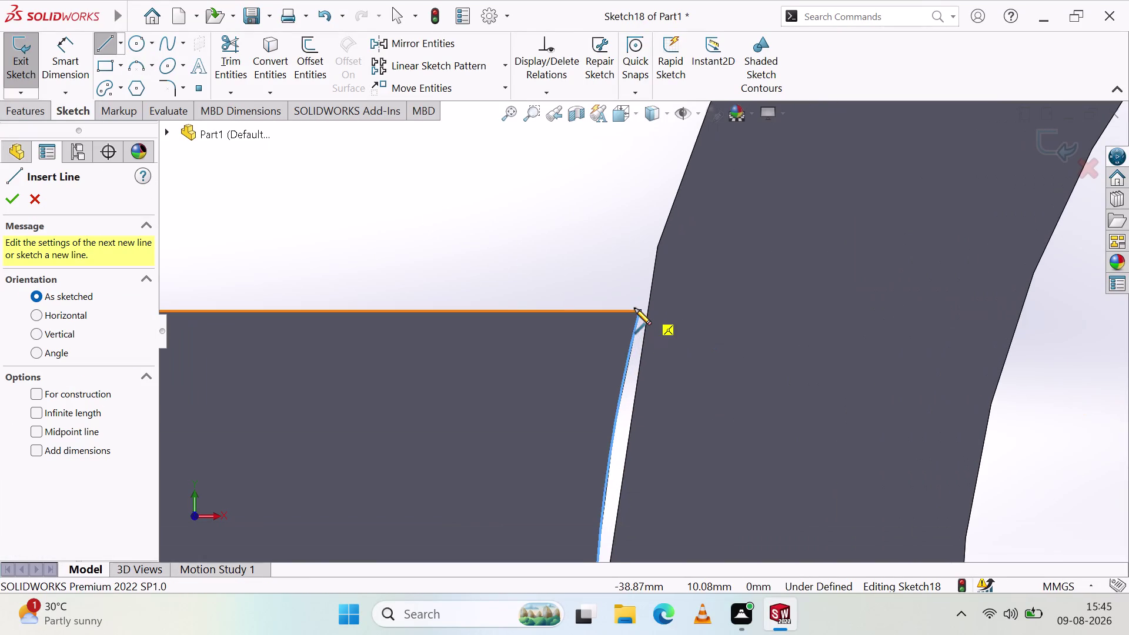
scroll(up, 3)
scroll(up, 3)
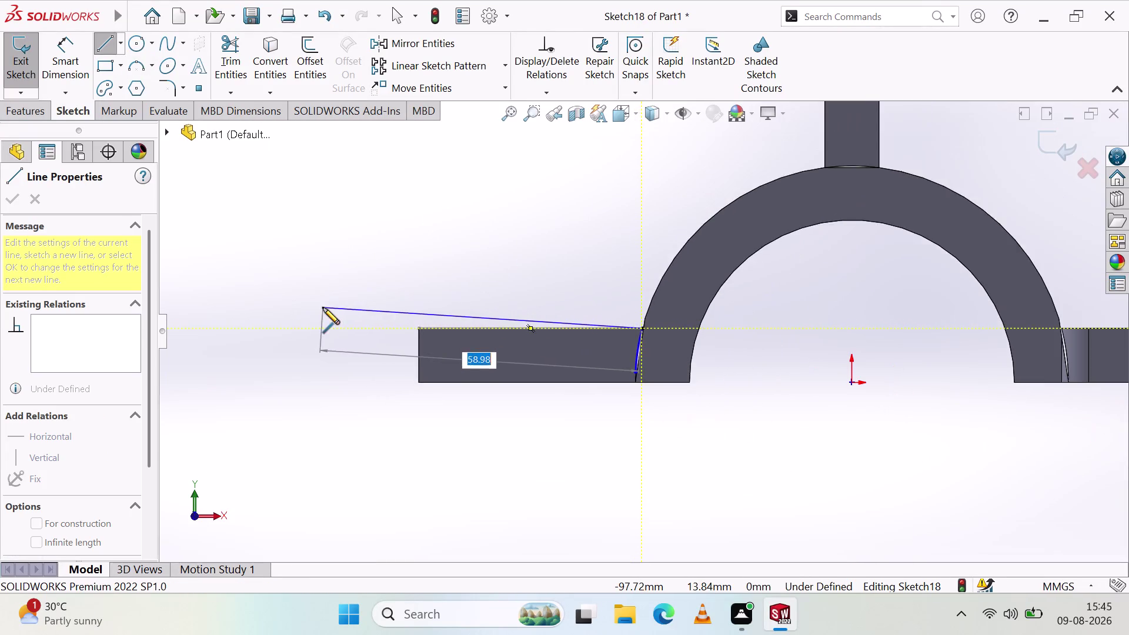
scroll(down, 3)
scroll(down, 3)
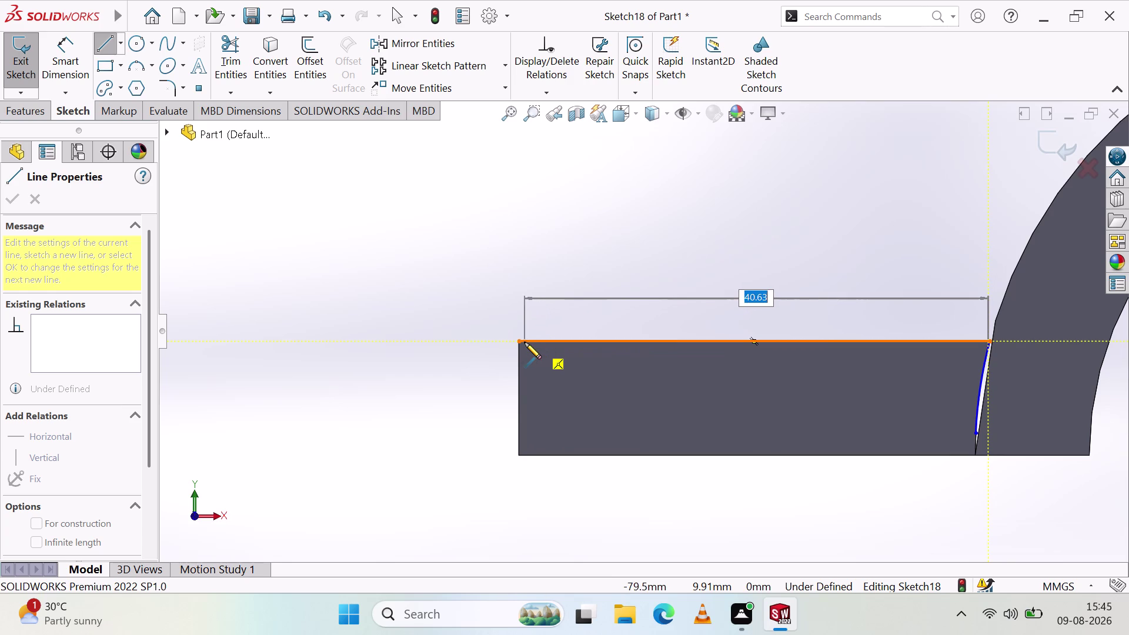
click(520, 342)
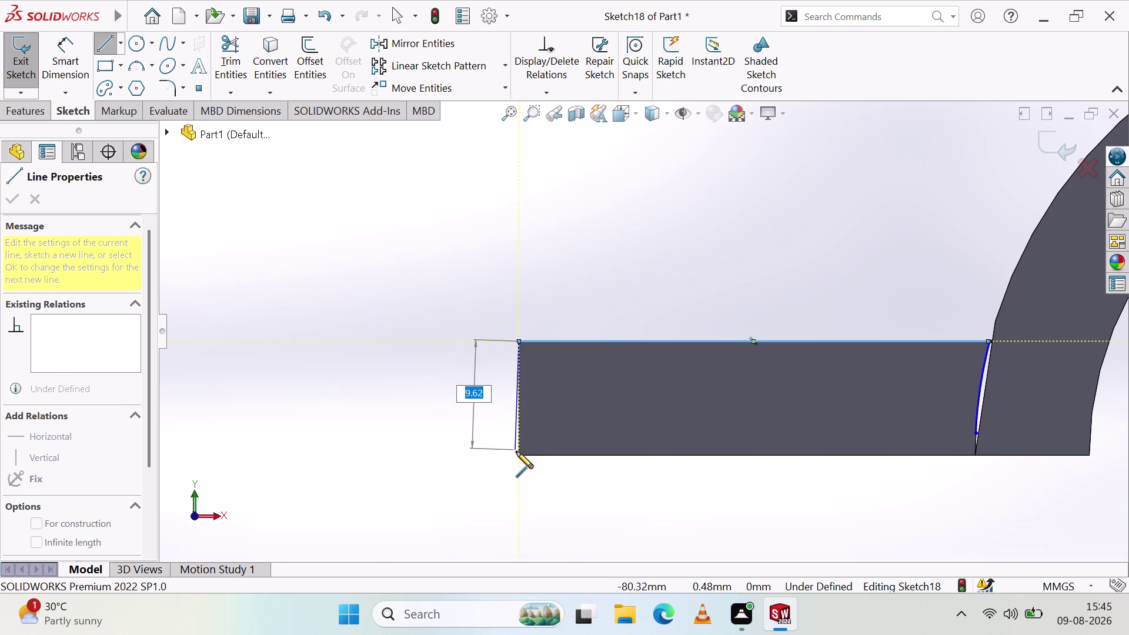
click(518, 456)
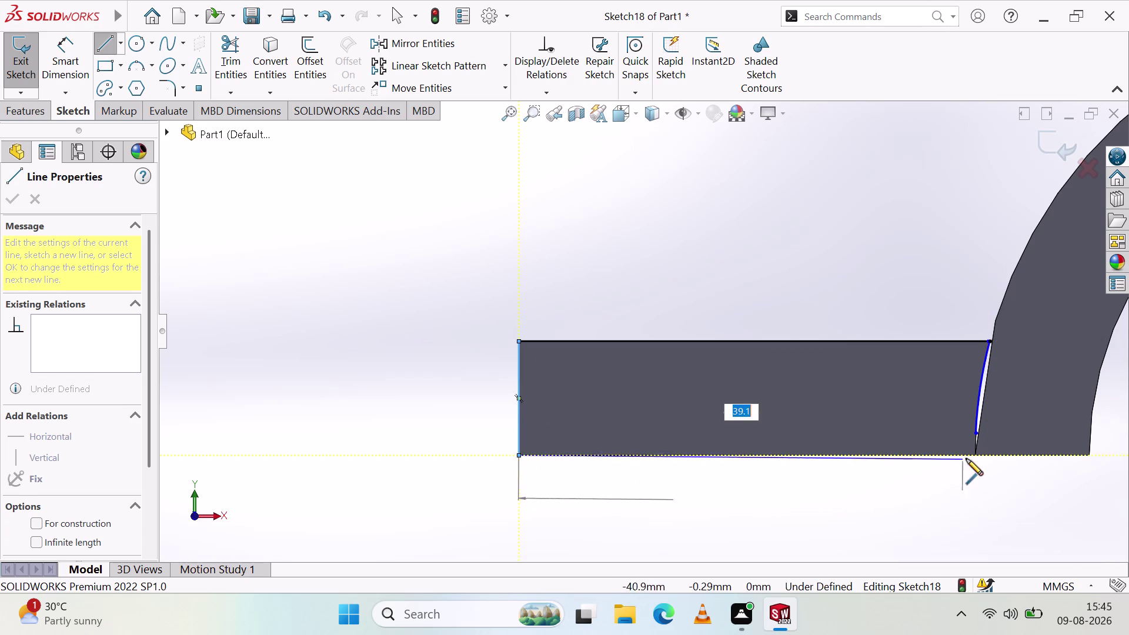
scroll(down, 3)
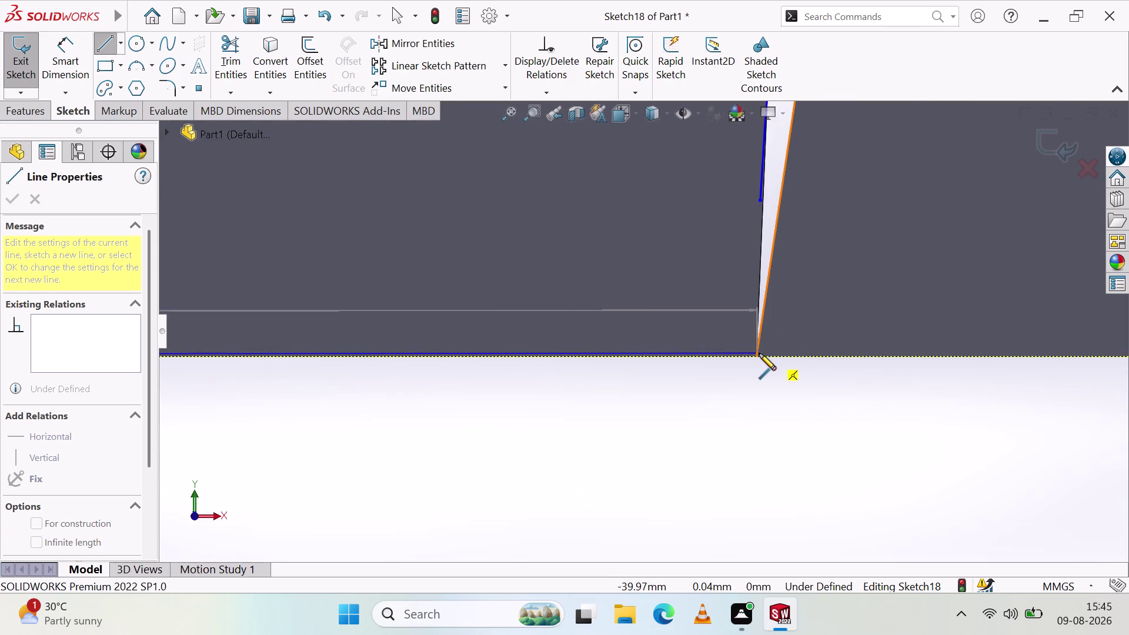
click(756, 352)
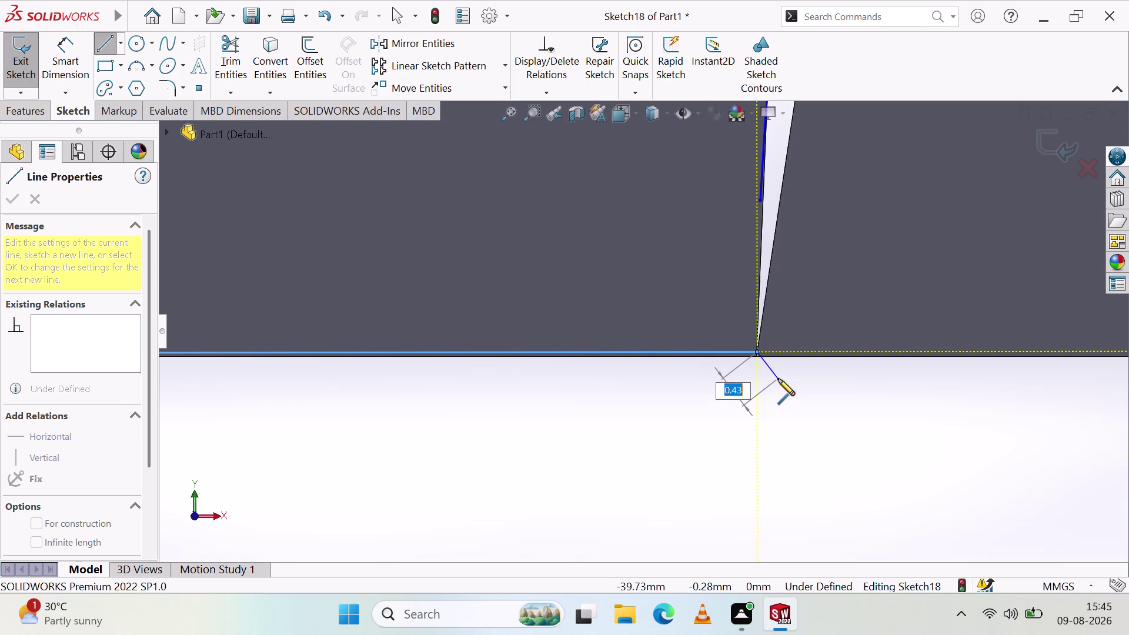
Undo those flange lines and leave the Line tool.
key(ctrl+z)
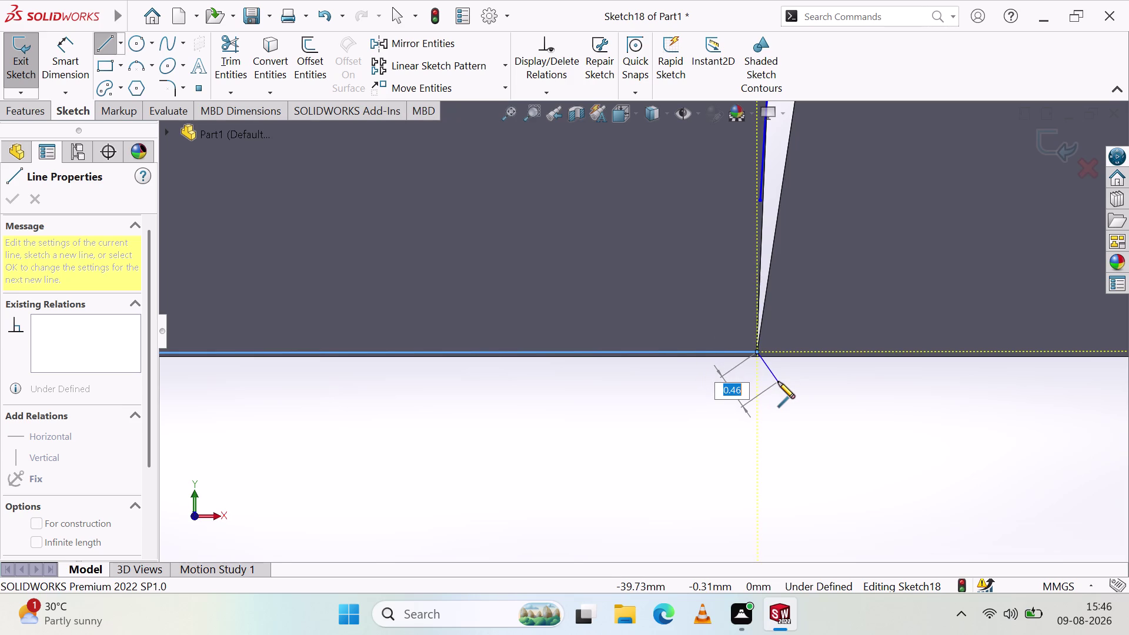
key(ctrl+z)
key(ctrl+z)
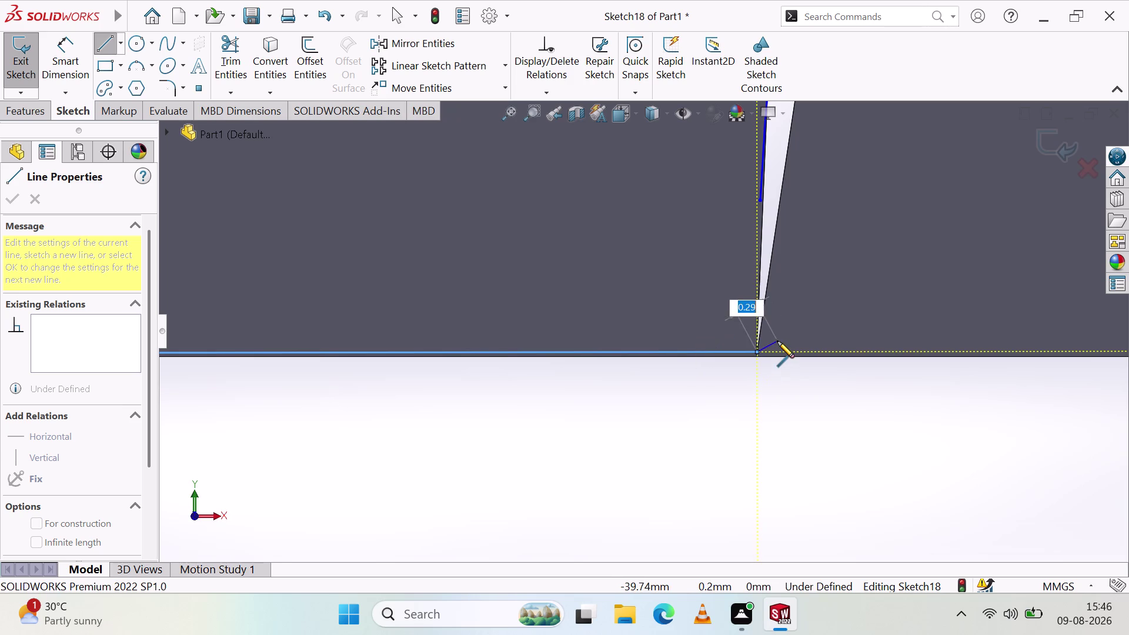
right_click(729, 393)
key(Escape)
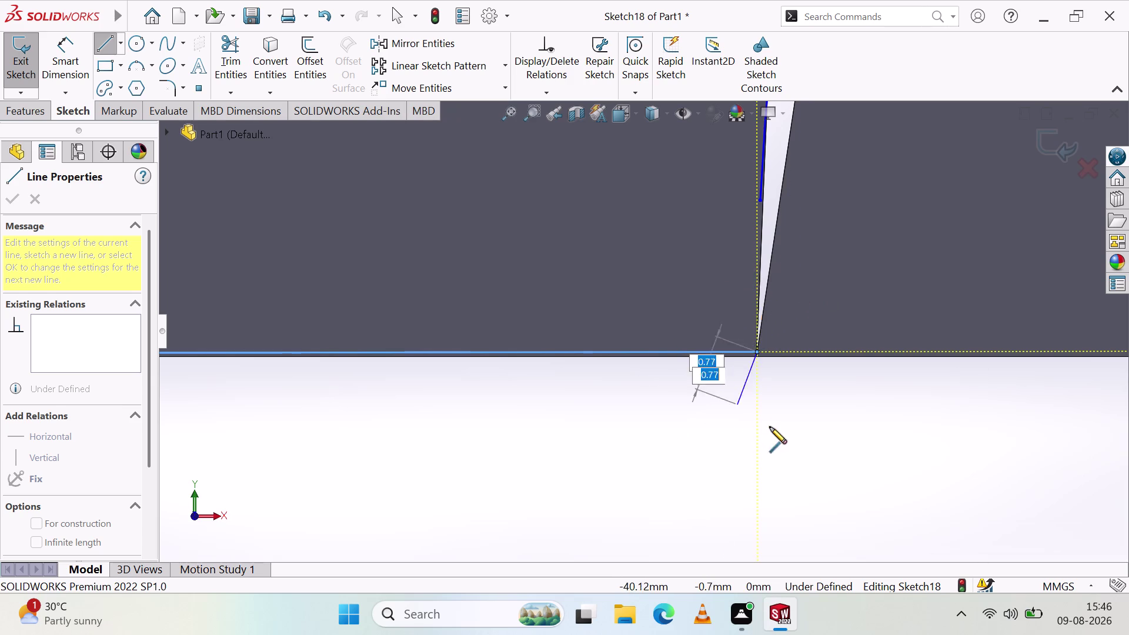
key(Escape)
key(ctrl+z)
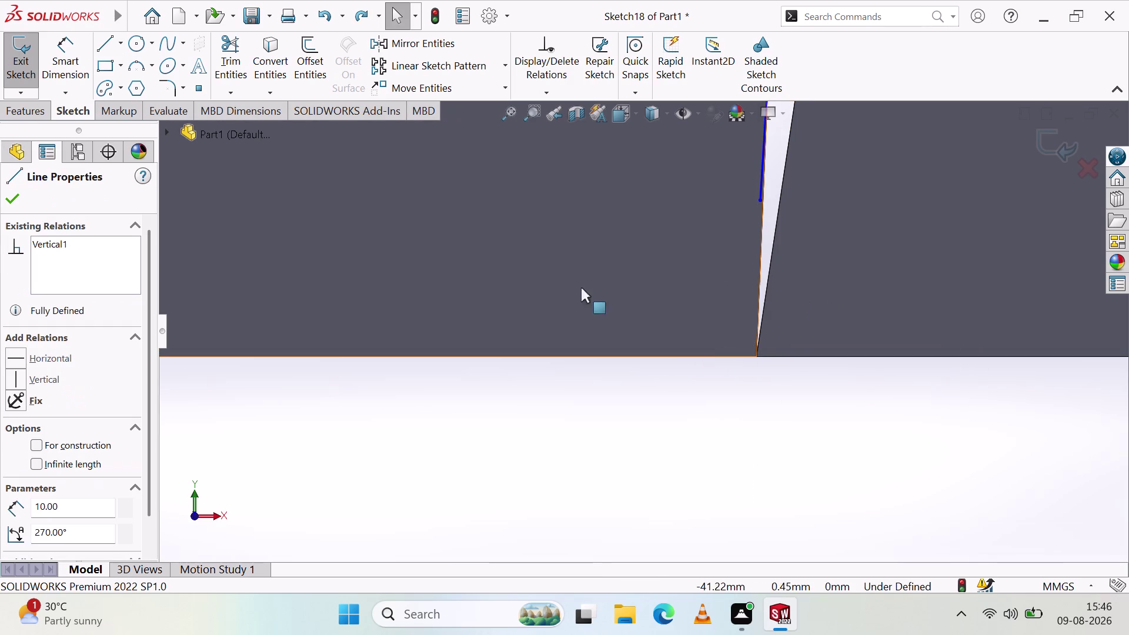
Redraw the flange's bottom line from its bottom-left corner to the arc's lower end.
click(97, 39)
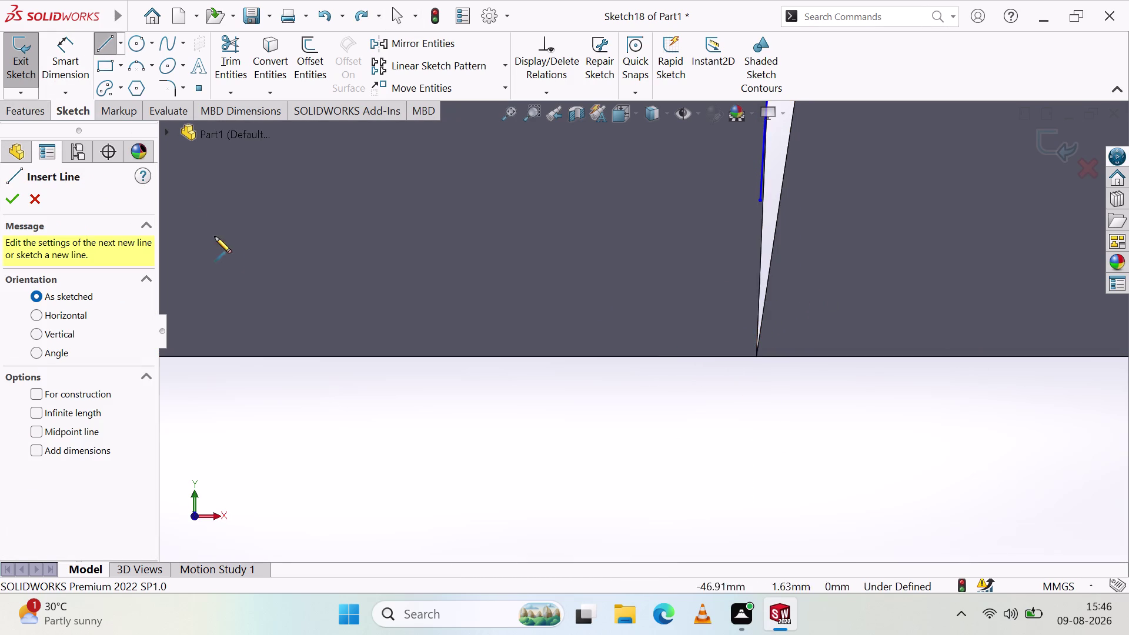
scroll(down, 3)
scroll(down, 3)
scroll(up, 3)
scroll(down, 3)
scroll(up, 3)
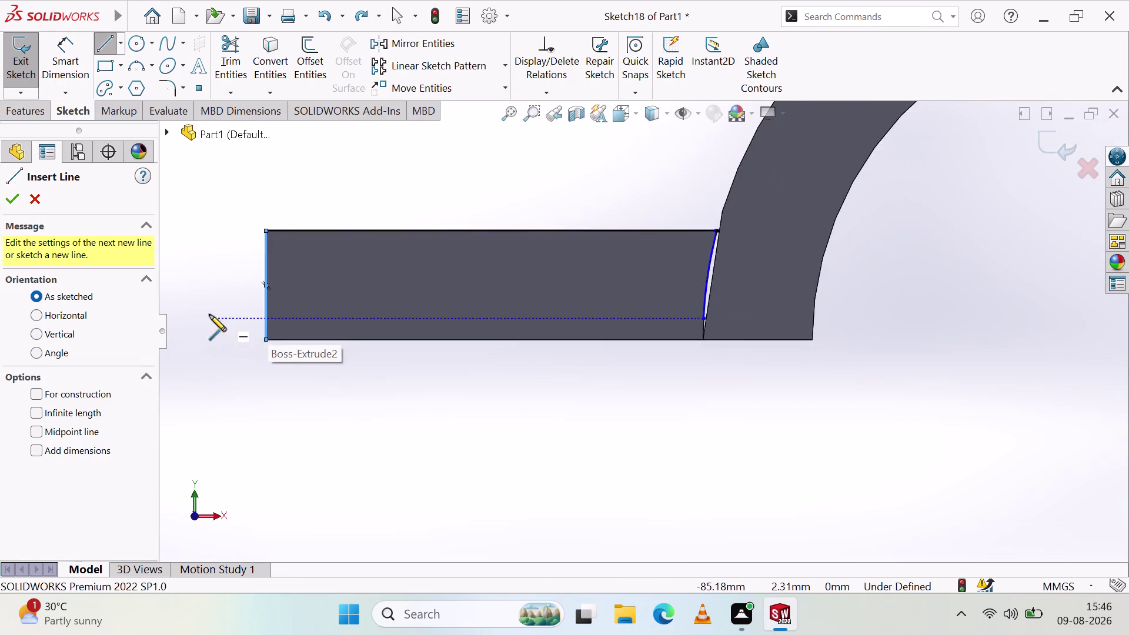
scroll(down, 3)
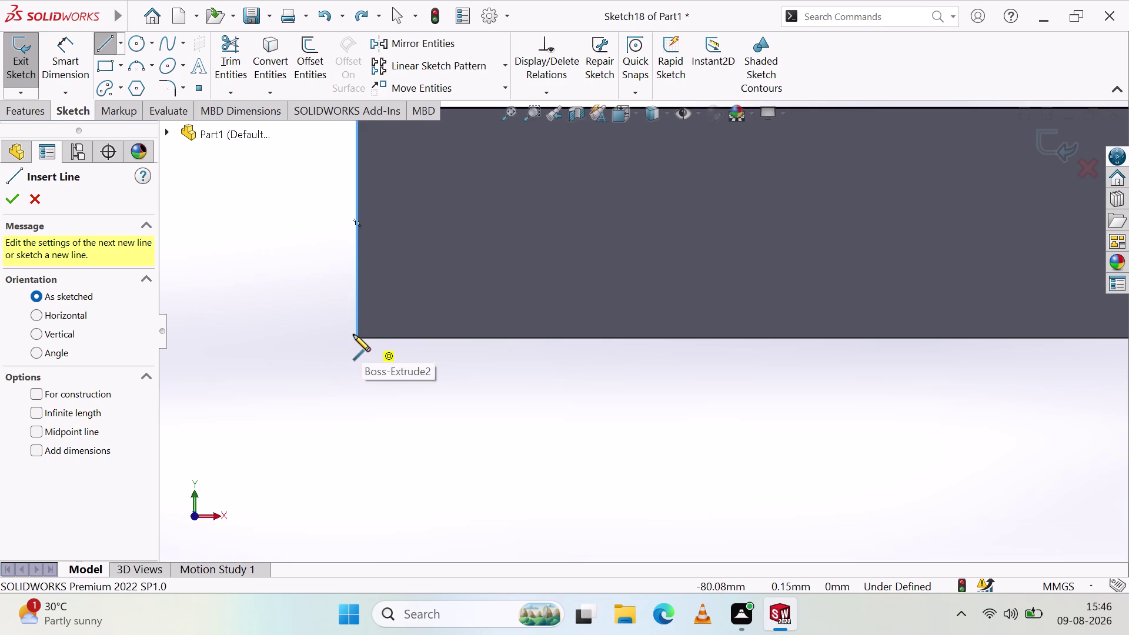
click(354, 335)
scroll(up, 3)
scroll(down, 3)
scroll(down, 3)
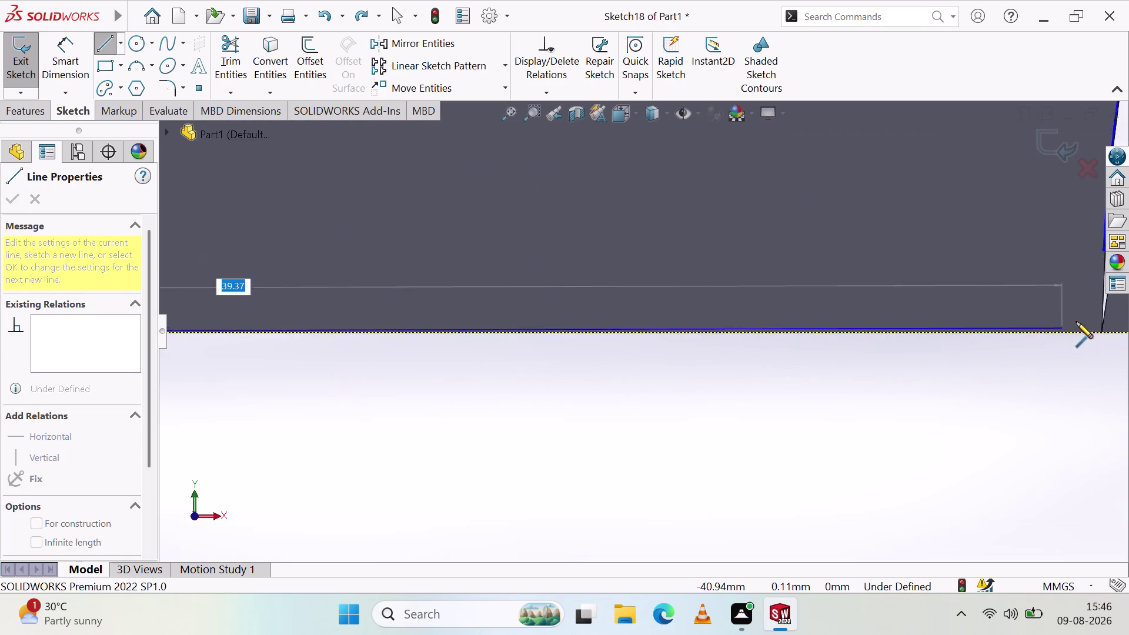
scroll(down, 3)
scroll(down, 3)
scroll(down, 3)
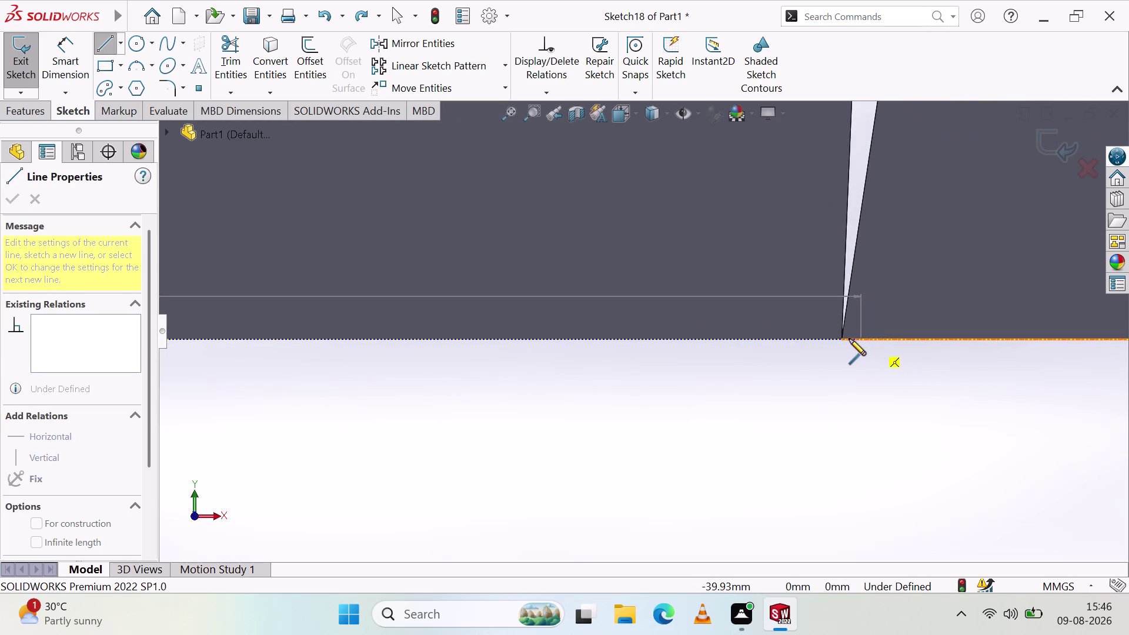
click(842, 339)
Exit the Line tool through the right-click Select option.
scroll(down, 3)
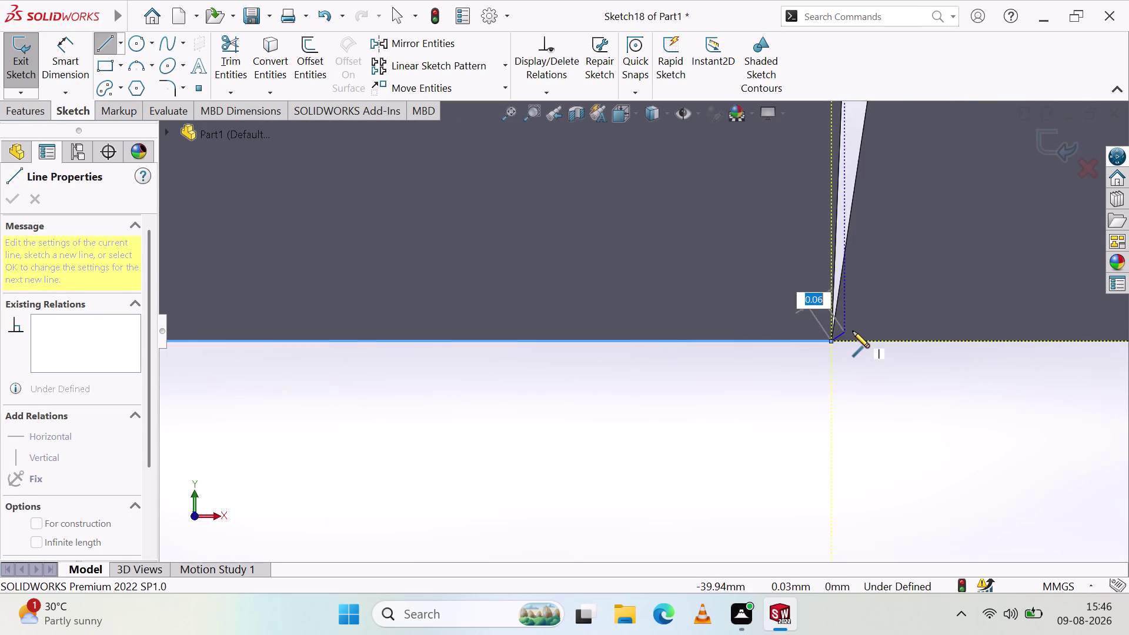
scroll(up, 3)
scroll(up, 3)
scroll(up, 3)
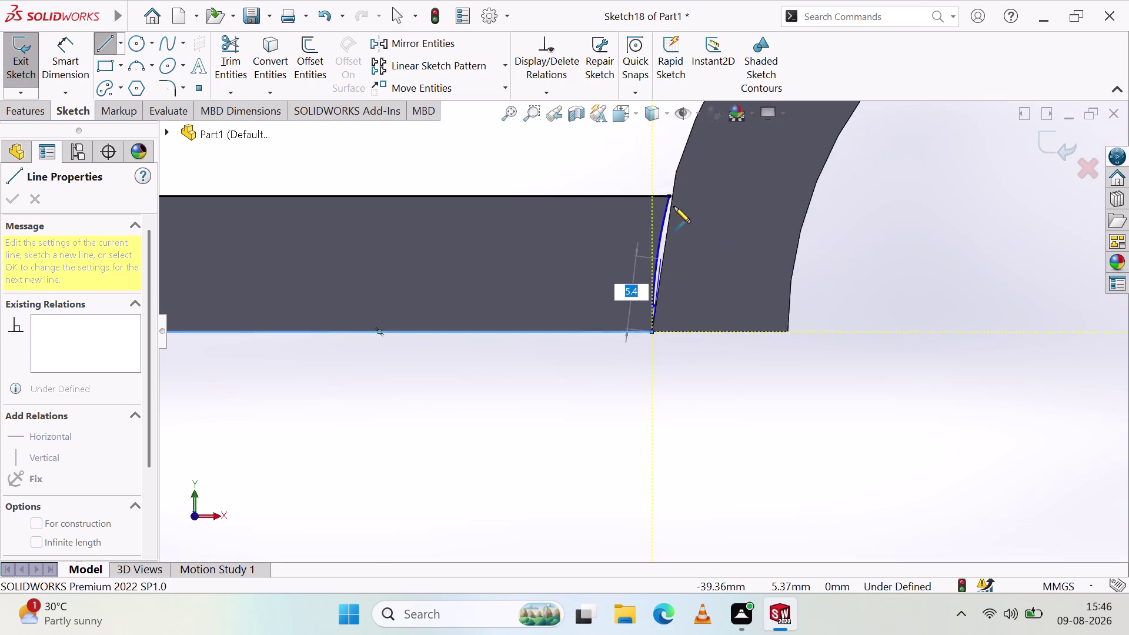
scroll(down, 3)
scroll(down, 3)
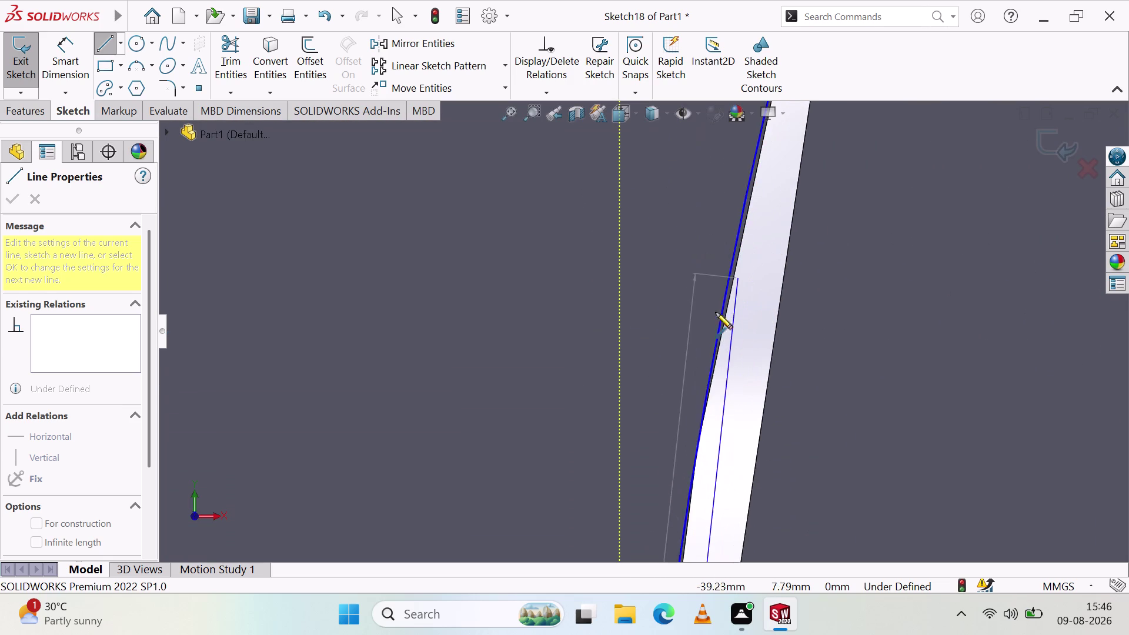
scroll(down, 3)
scroll(down, 3)
scroll(down, 3)
right_click(764, 333)
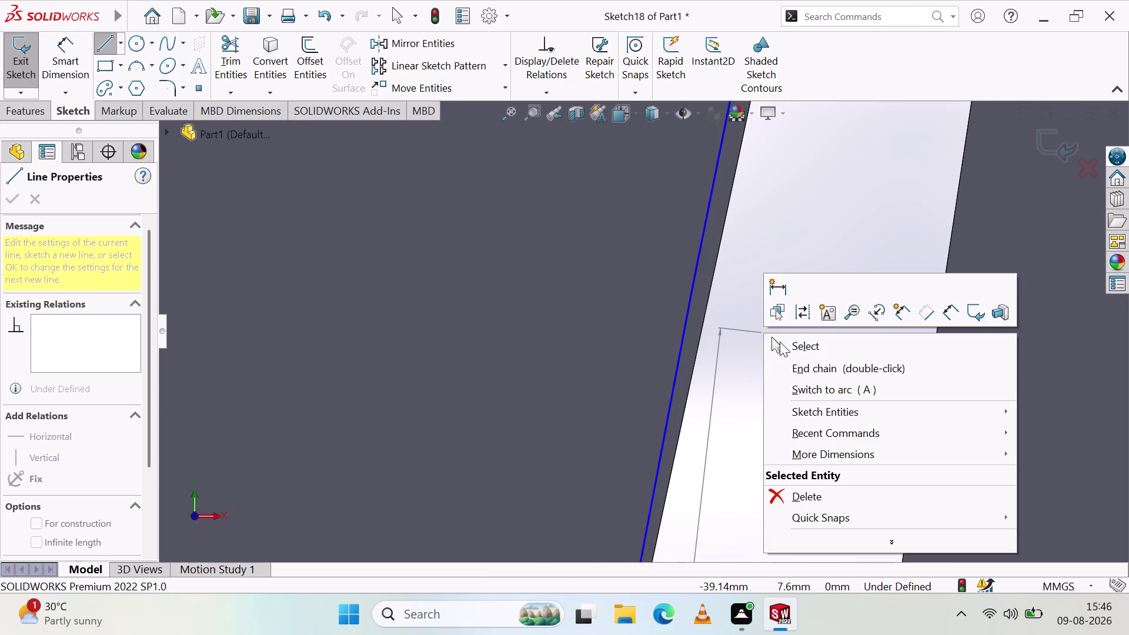
click(792, 342)
Delete the existing seam arc from Sketch18.
scroll(up, 3)
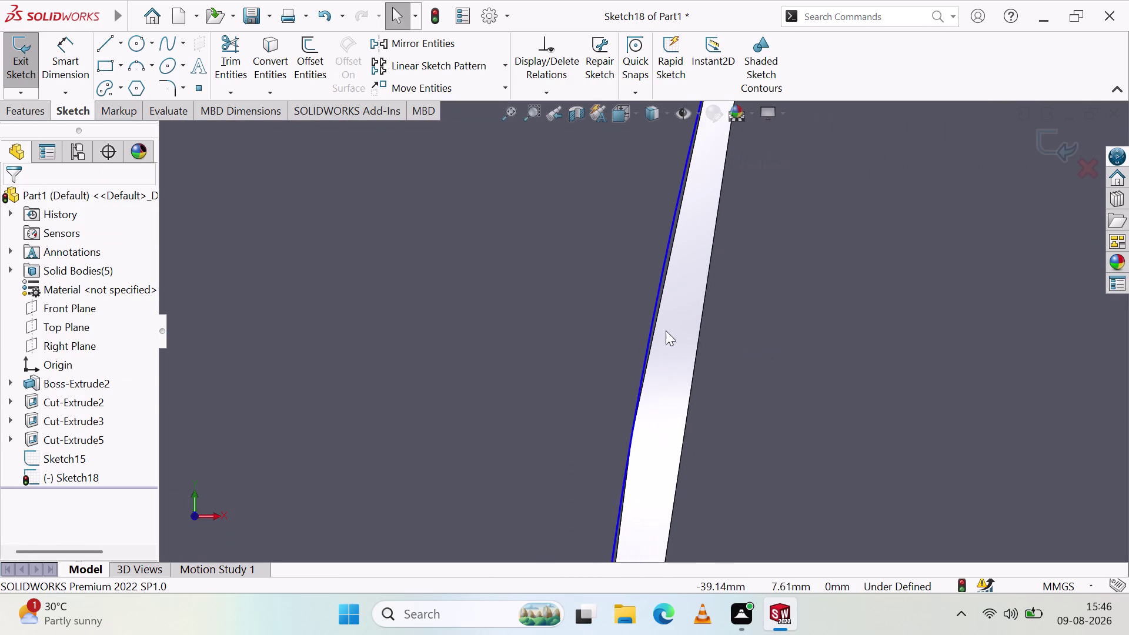
scroll(down, 3)
click(636, 322)
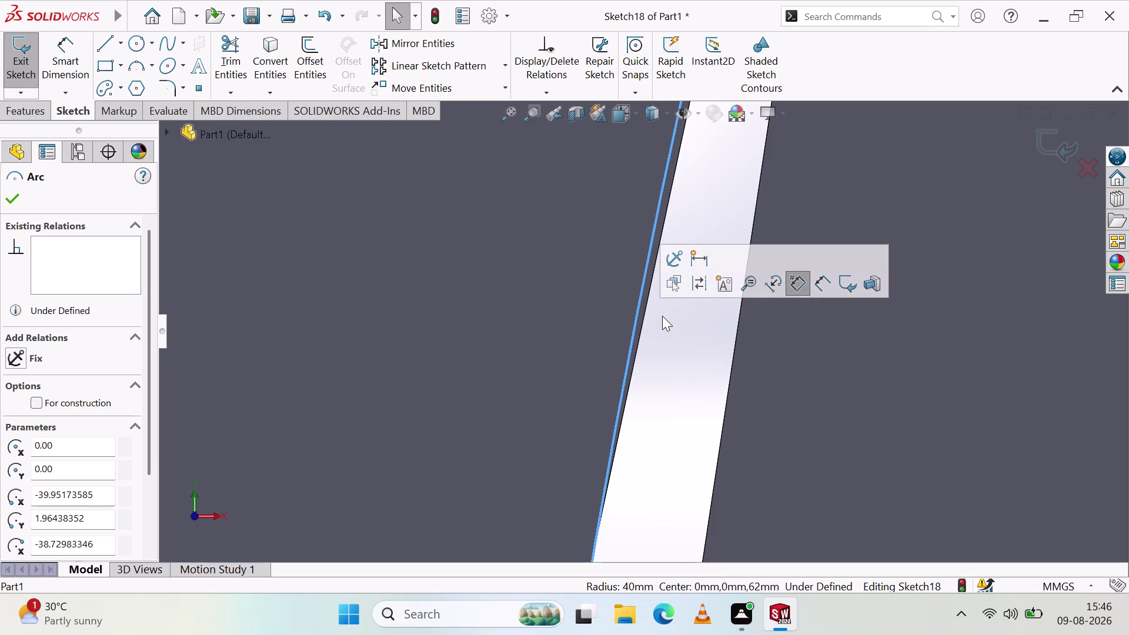
key(Delete)
Draw a three-point arc along the slanted seam, ending at the flange's bottom corner.
scroll(up, 3)
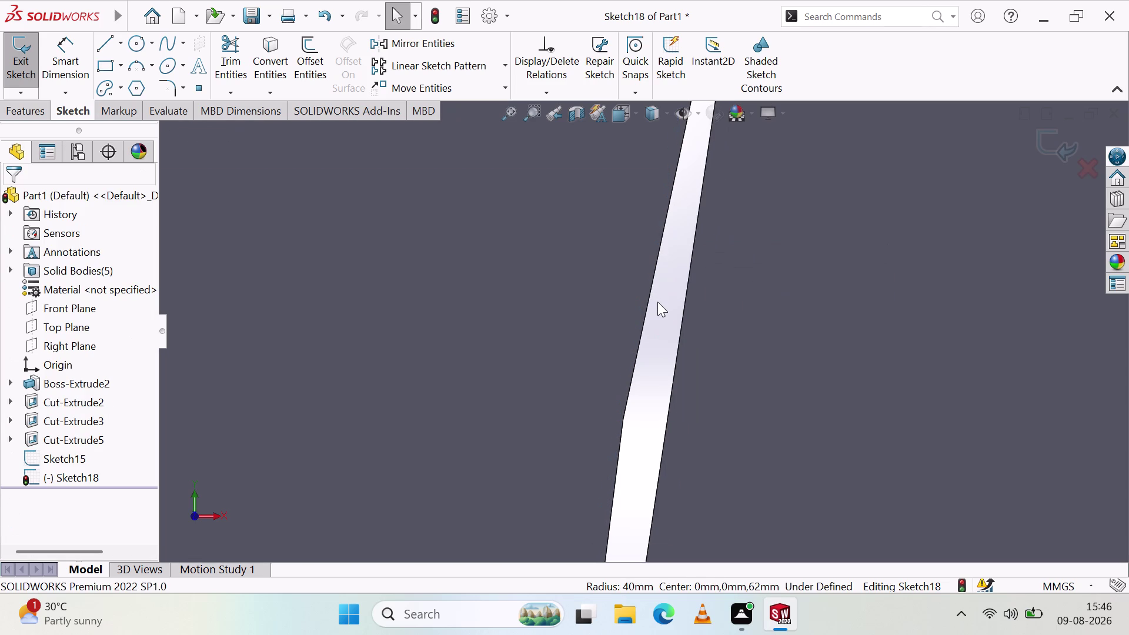
scroll(up, 3)
scroll(up, 3)
scroll(up, 3)
scroll(down, 3)
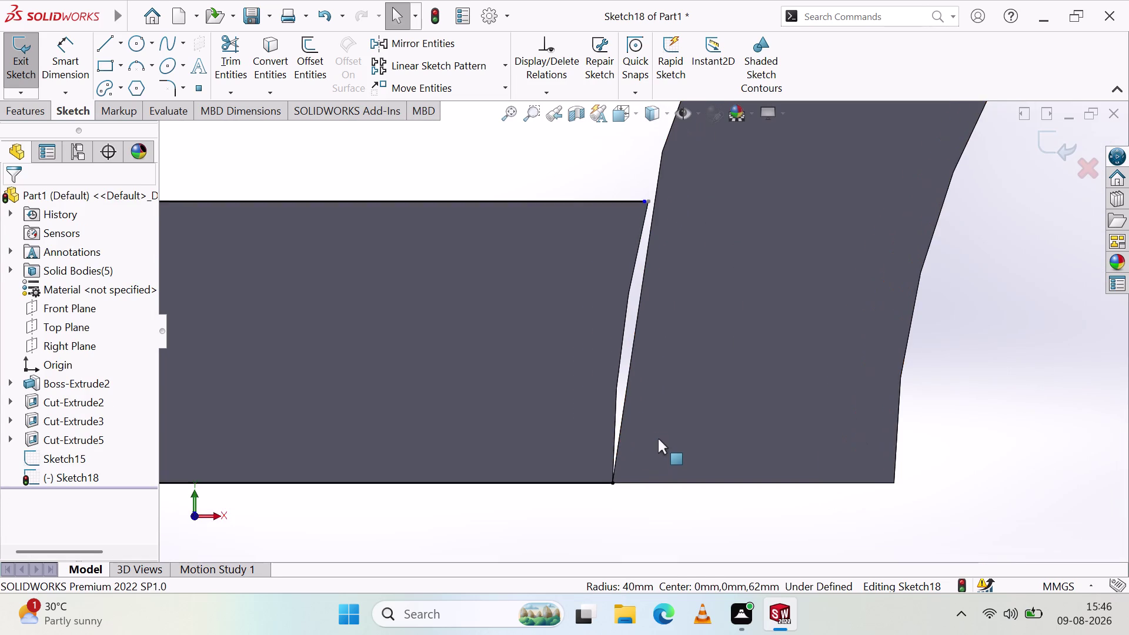
scroll(down, 3)
scroll(up, 3)
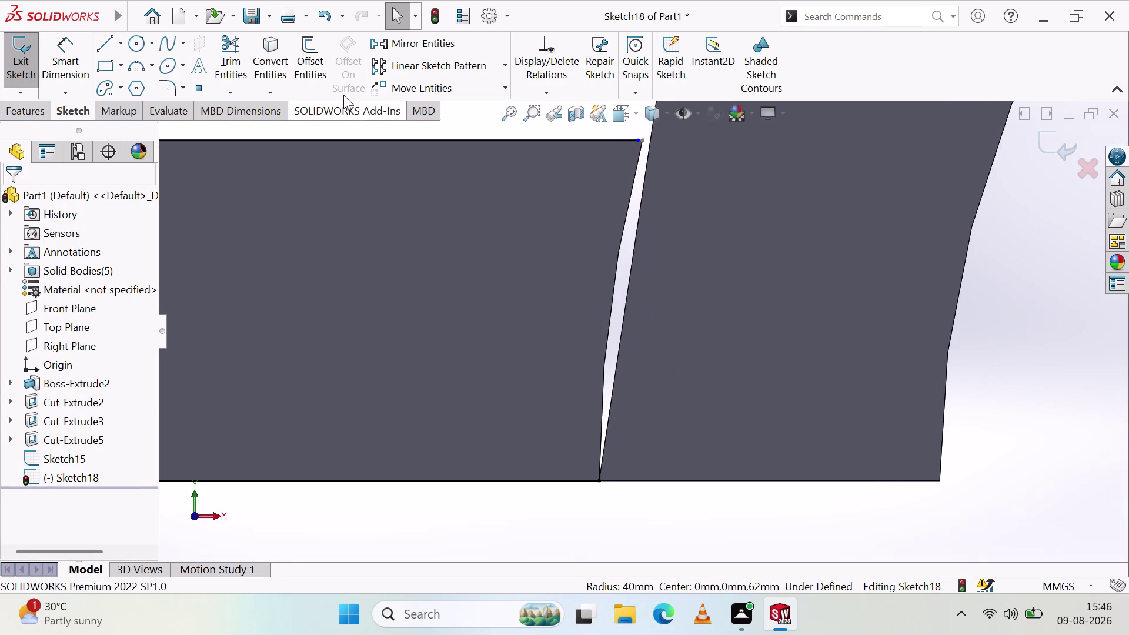
click(131, 64)
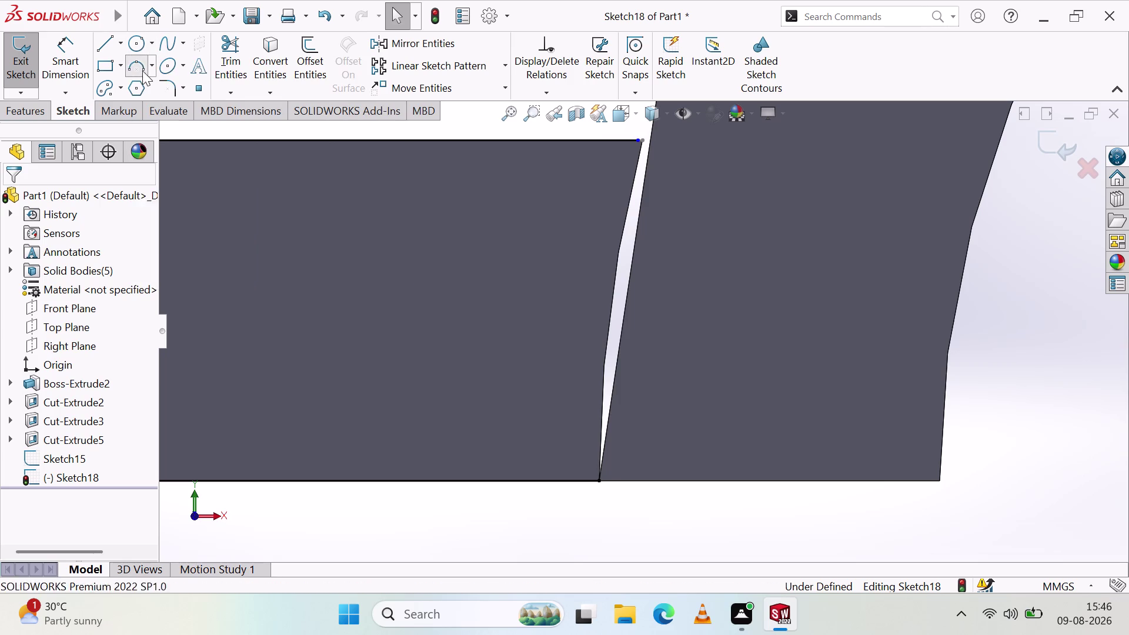
click(638, 137)
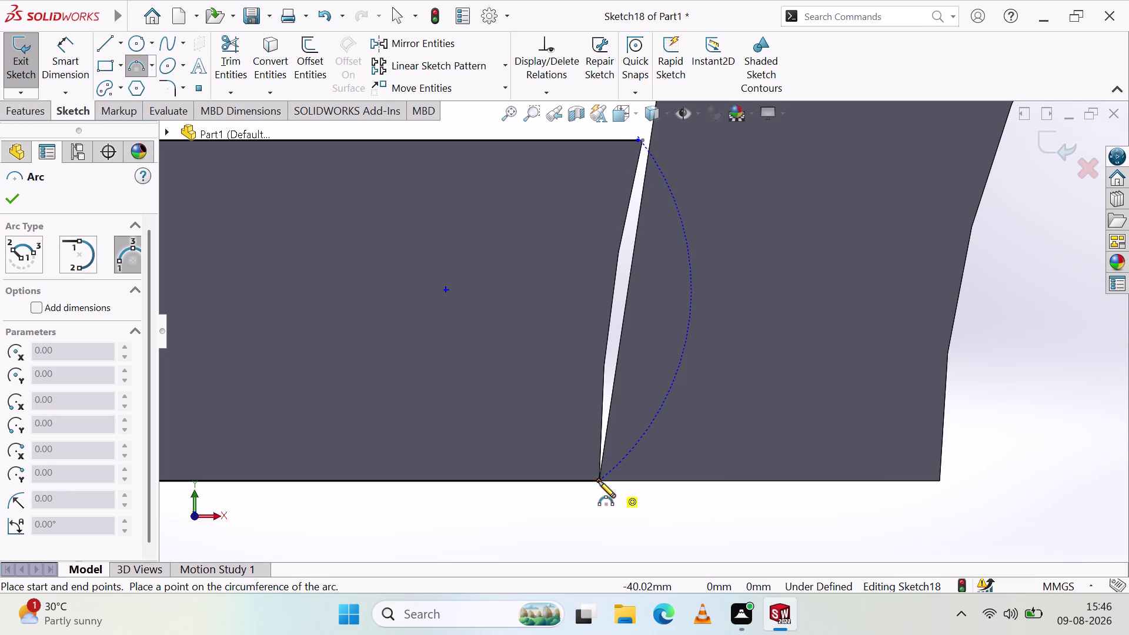
click(599, 481)
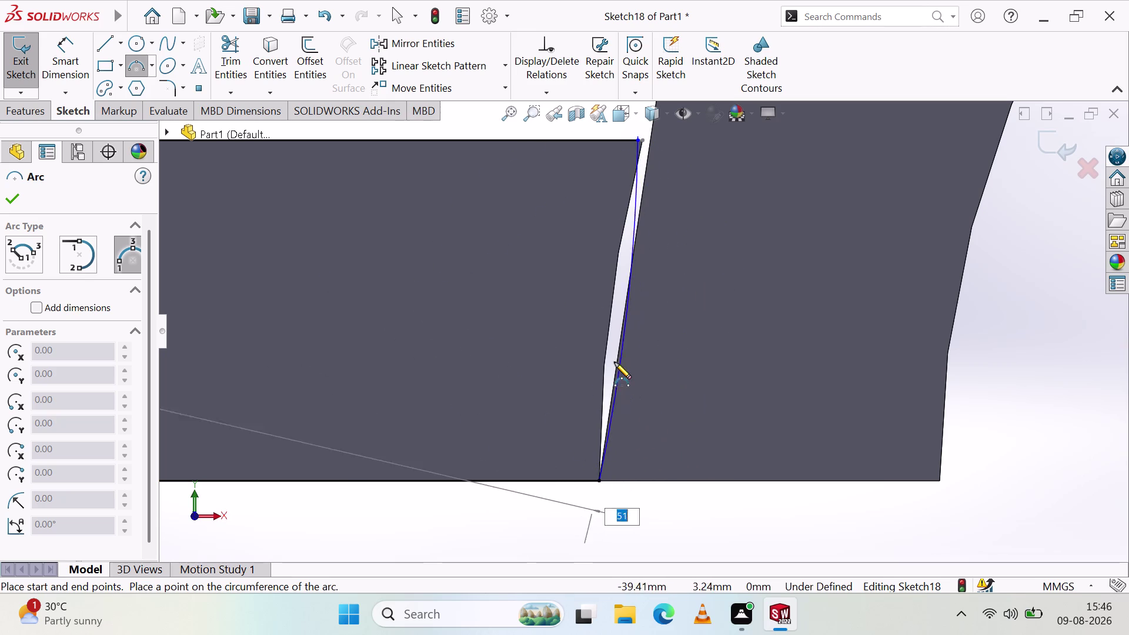
click(610, 324)
key(Escape)
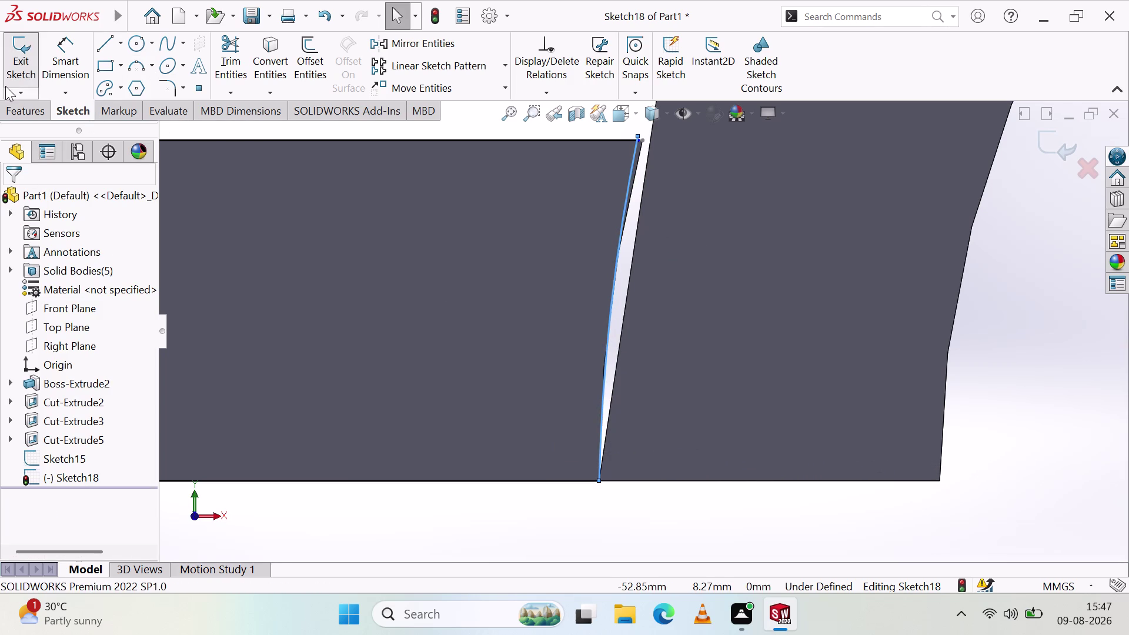
click(20, 110)
Try a Through All Extruded Cut without Thin Feature; dismiss the open-contour warning.
click(240, 69)
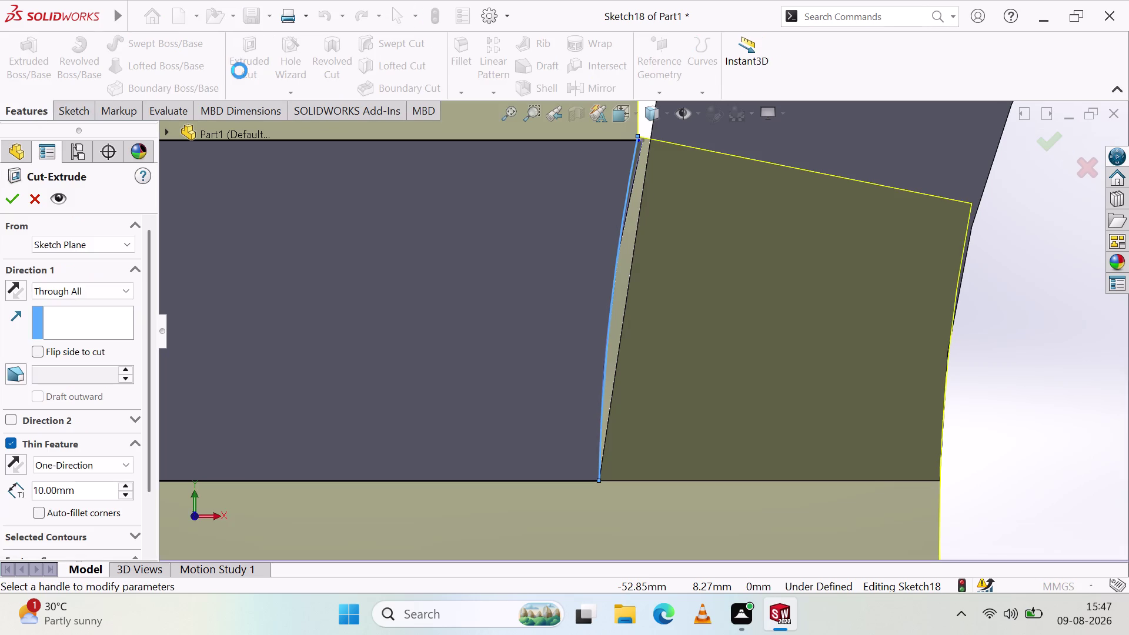
scroll(up, 3)
click(330, 283)
middle_click(329, 281)
scroll(up, 3)
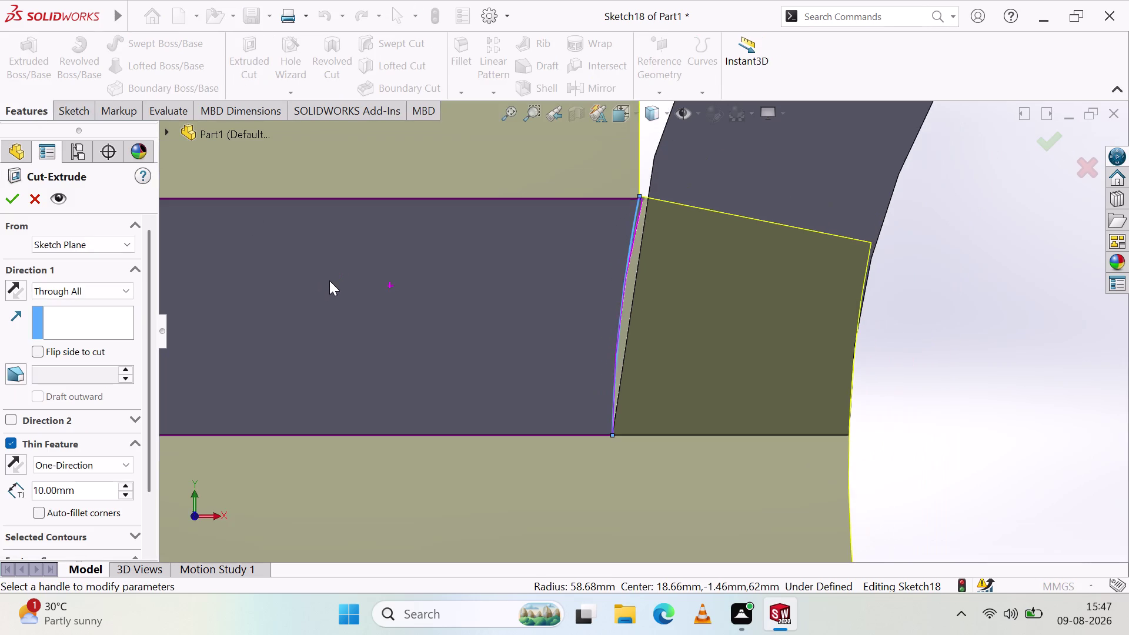
scroll(down, 3)
scroll(up, 3)
click(406, 326)
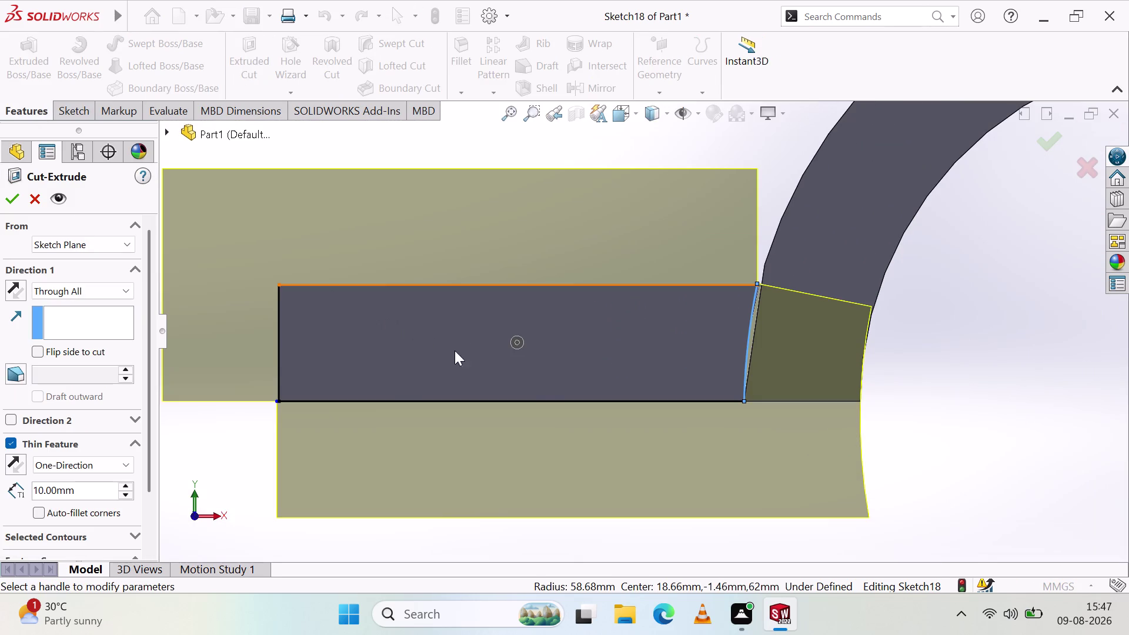
click(15, 438)
click(19, 198)
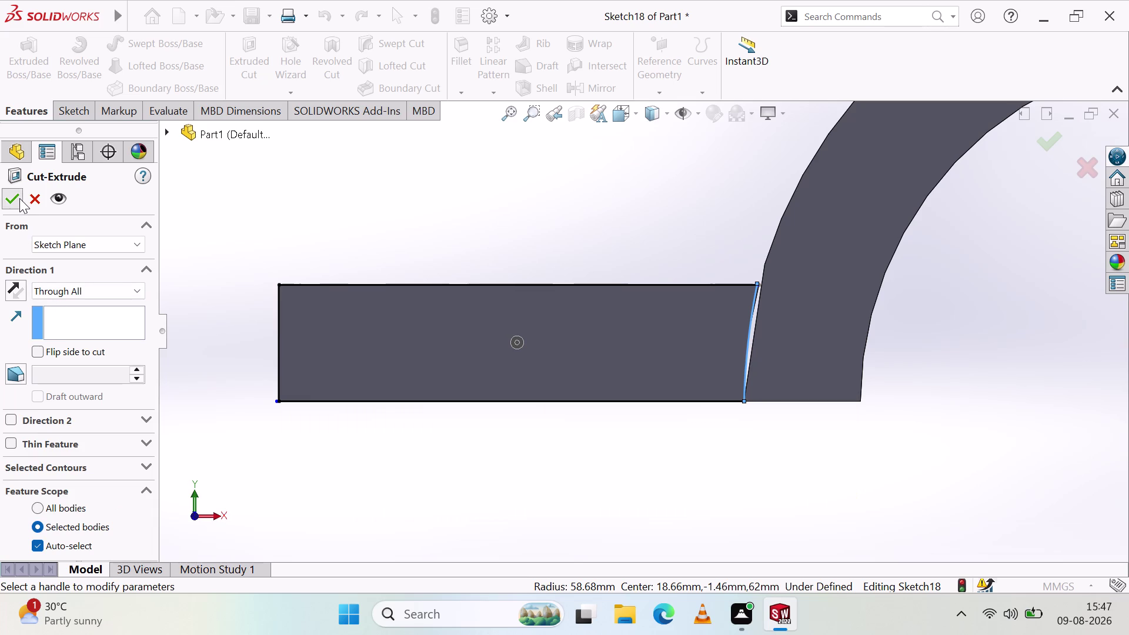
click(604, 343)
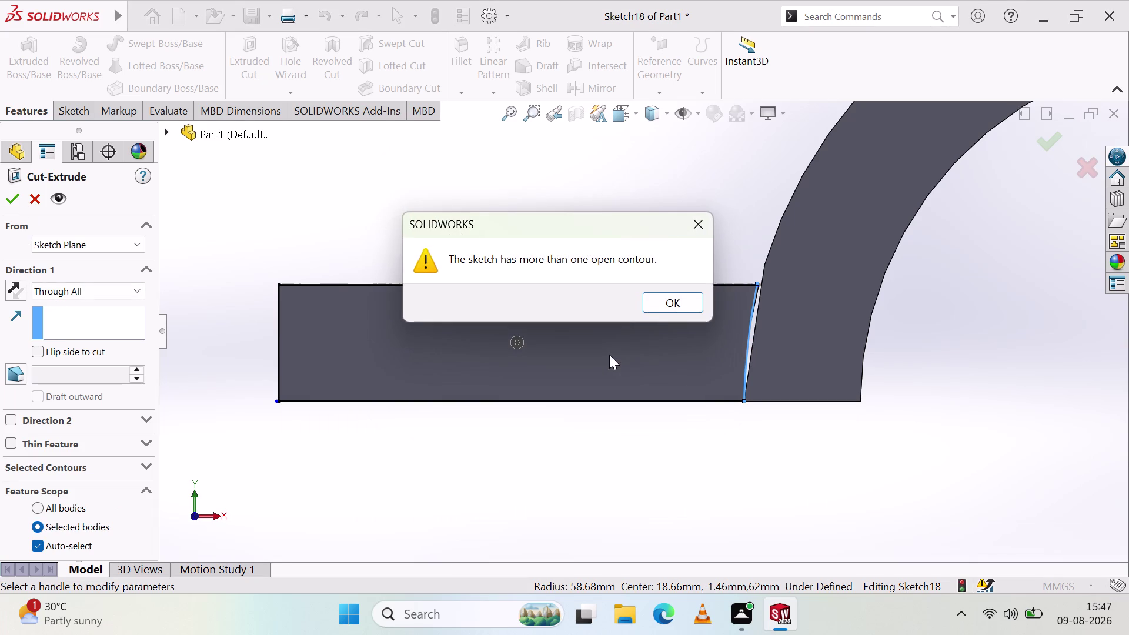
click(674, 297)
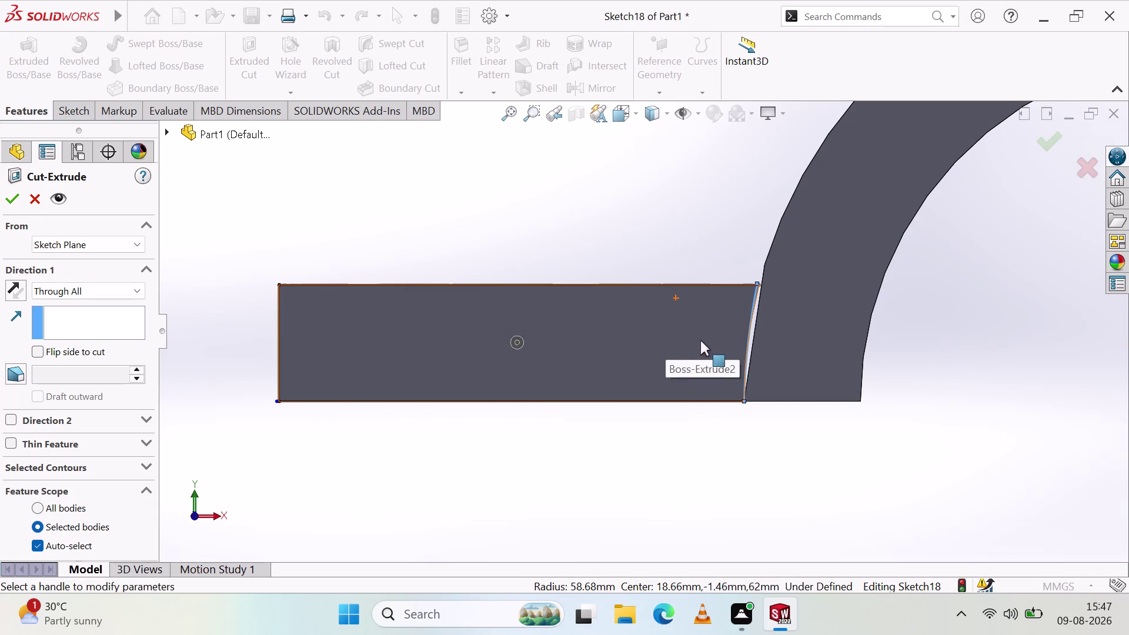
Pick the flange face and retry the cut, dismissing the same warning again.
scroll(down, 3)
scroll(down, 3)
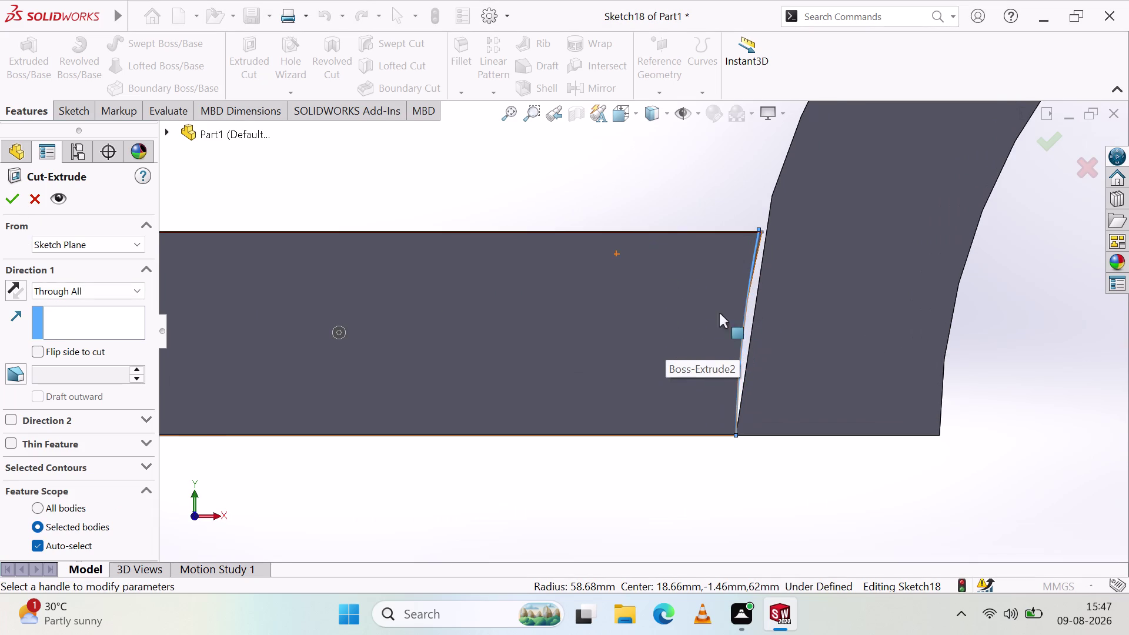
scroll(up, 3)
click(535, 335)
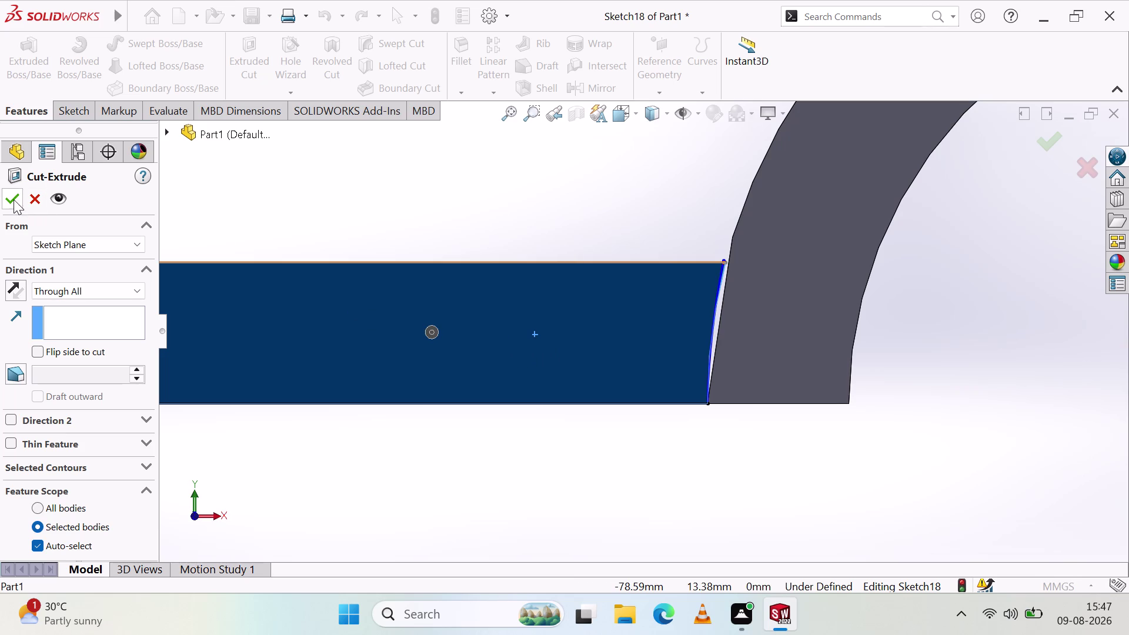
click(11, 199)
click(612, 354)
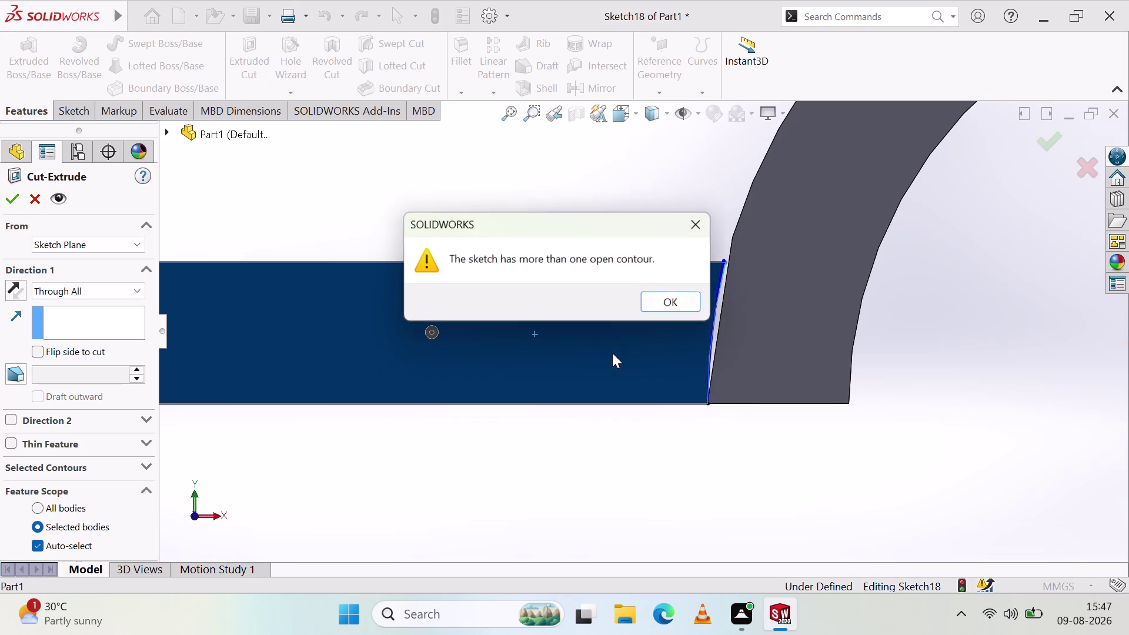
click(675, 299)
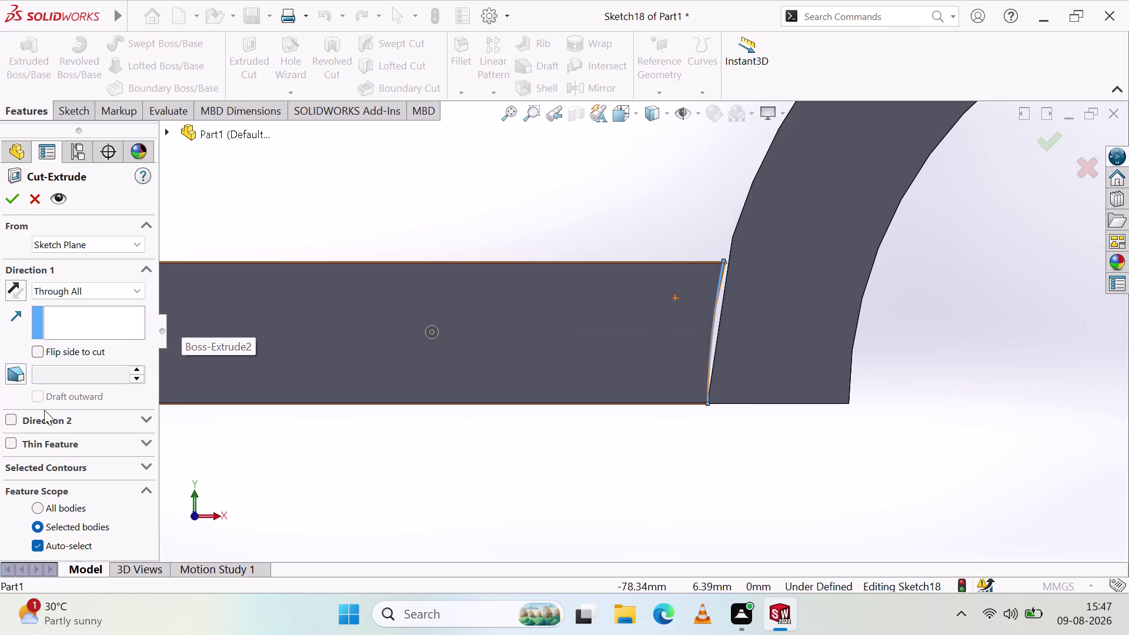
Orbit around the flange, then undo and cancel the failed Cut-Extrude.
middle_drag(387, 239, 426, 234)
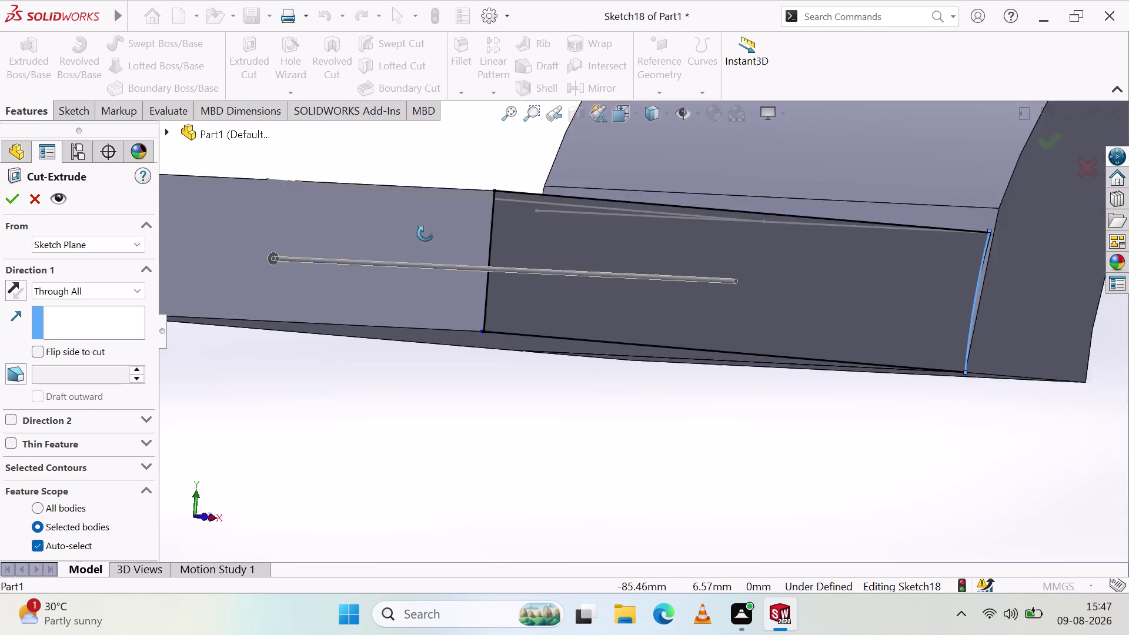
middle_drag(425, 234, 397, 253)
click(457, 330)
middle_drag(463, 253, 512, 271)
middle_click(512, 271)
click(377, 300)
click(382, 304)
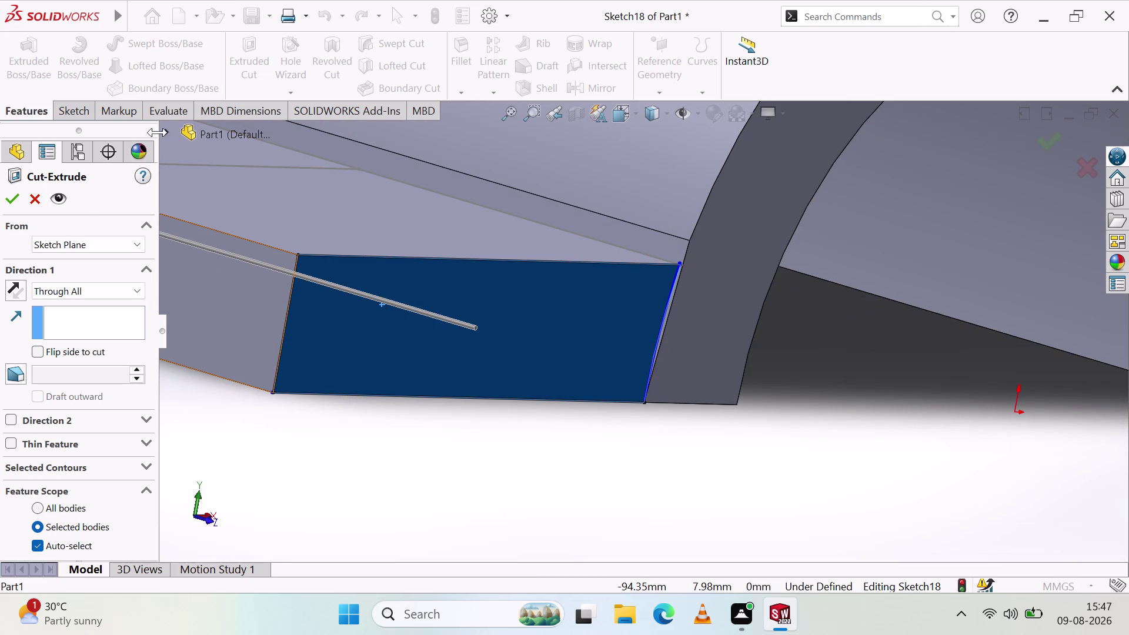
key(ctrl+z)
key(ctrl+z)
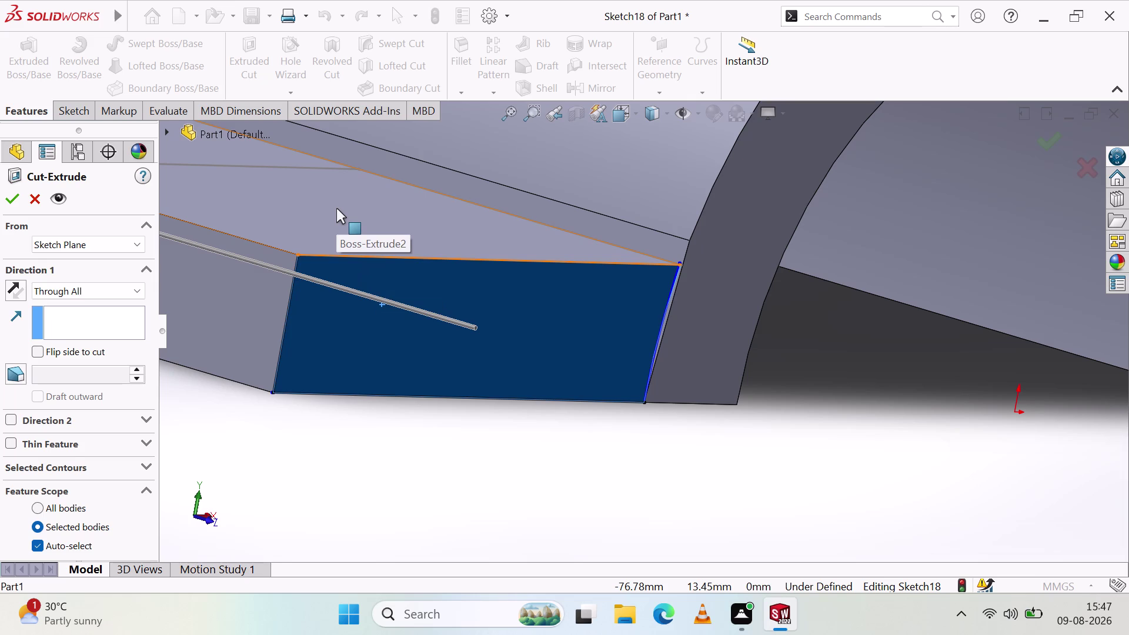
key(Escape)
key(ctrl+z)
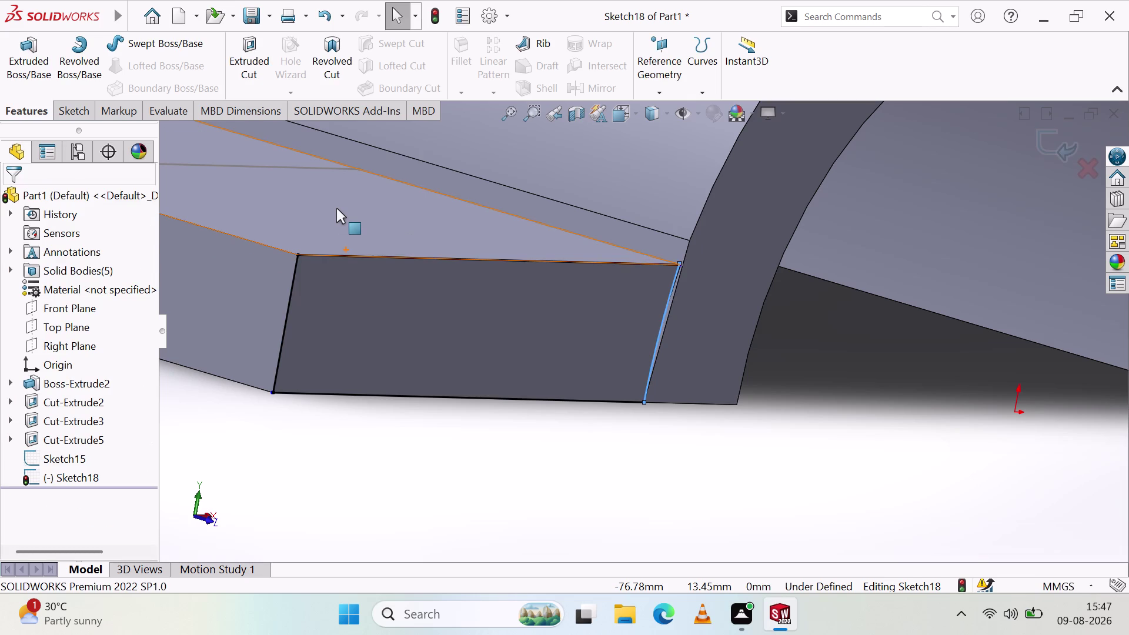
Orbit to the left flange and select its front face.
scroll(down, 3)
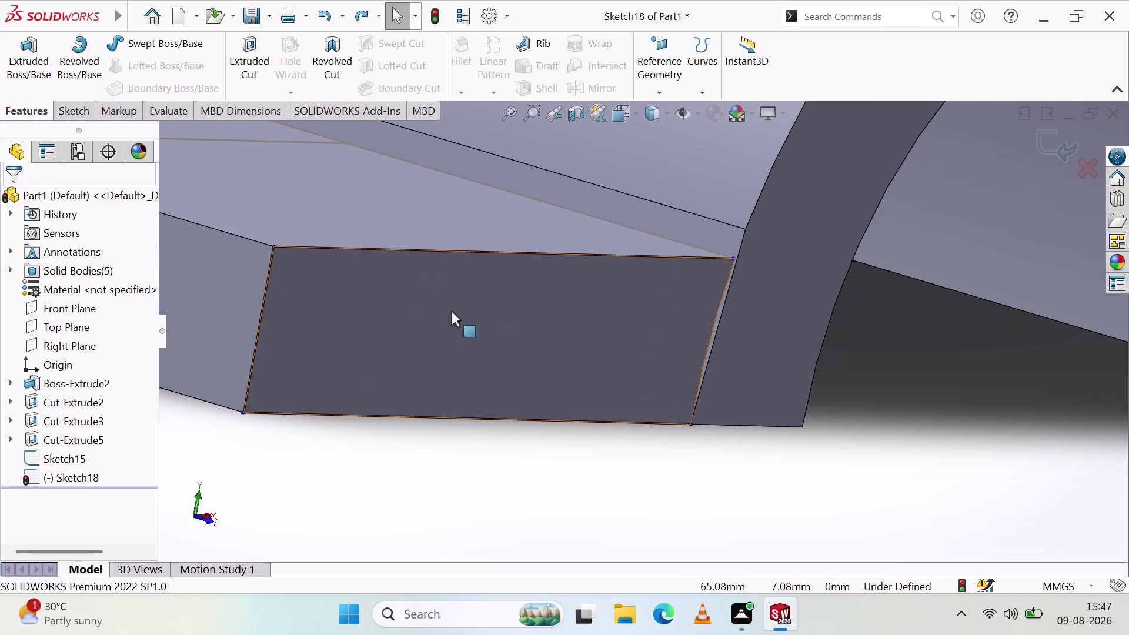
middle_drag(464, 331, 430, 308)
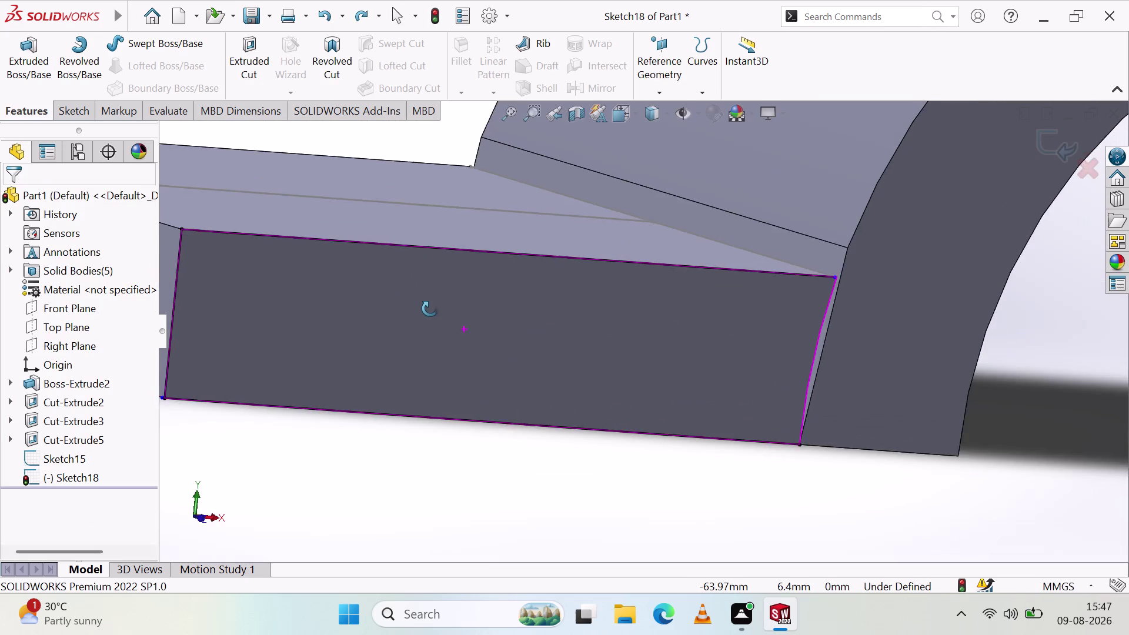
middle_drag(430, 309, 426, 309)
scroll(up, 3)
middle_click(425, 310)
middle_click(426, 309)
click(500, 430)
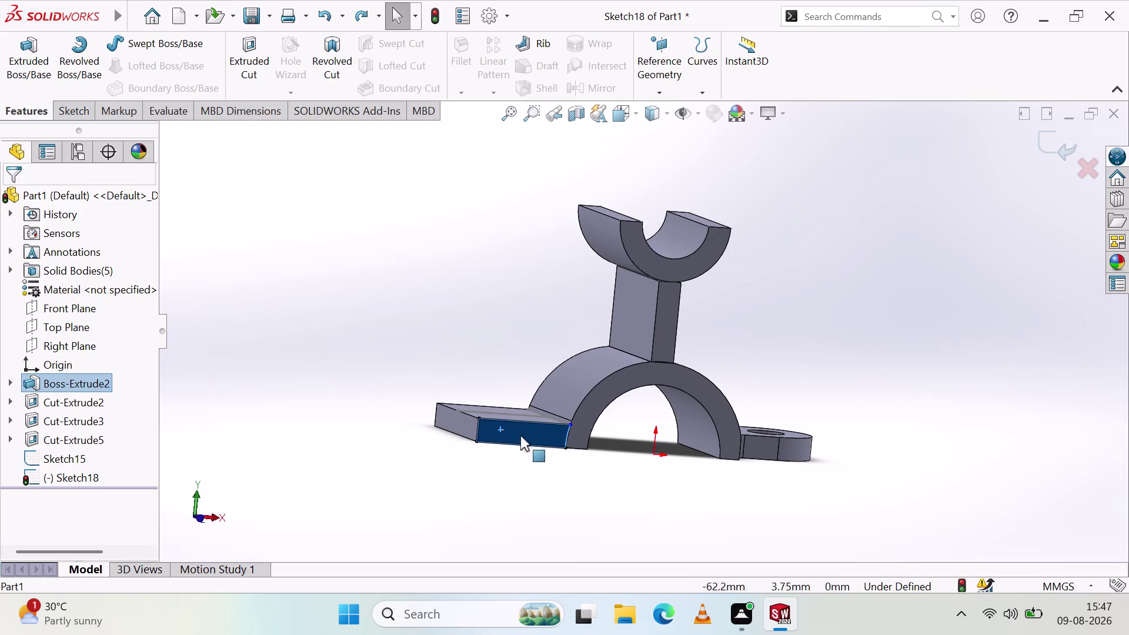
right_click(540, 430)
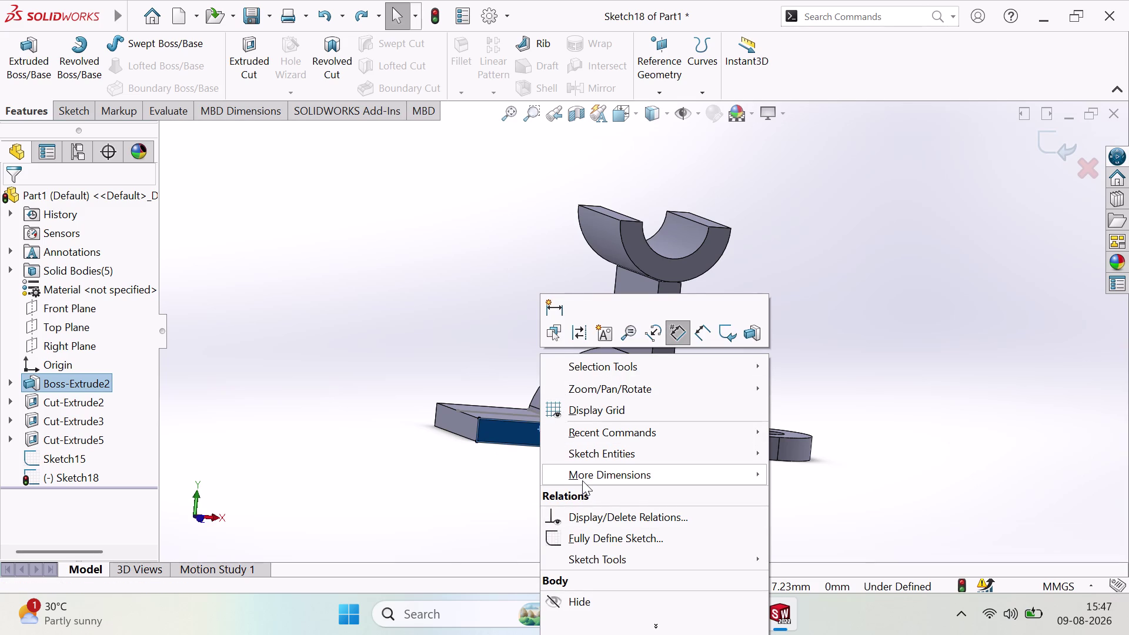
click(409, 434)
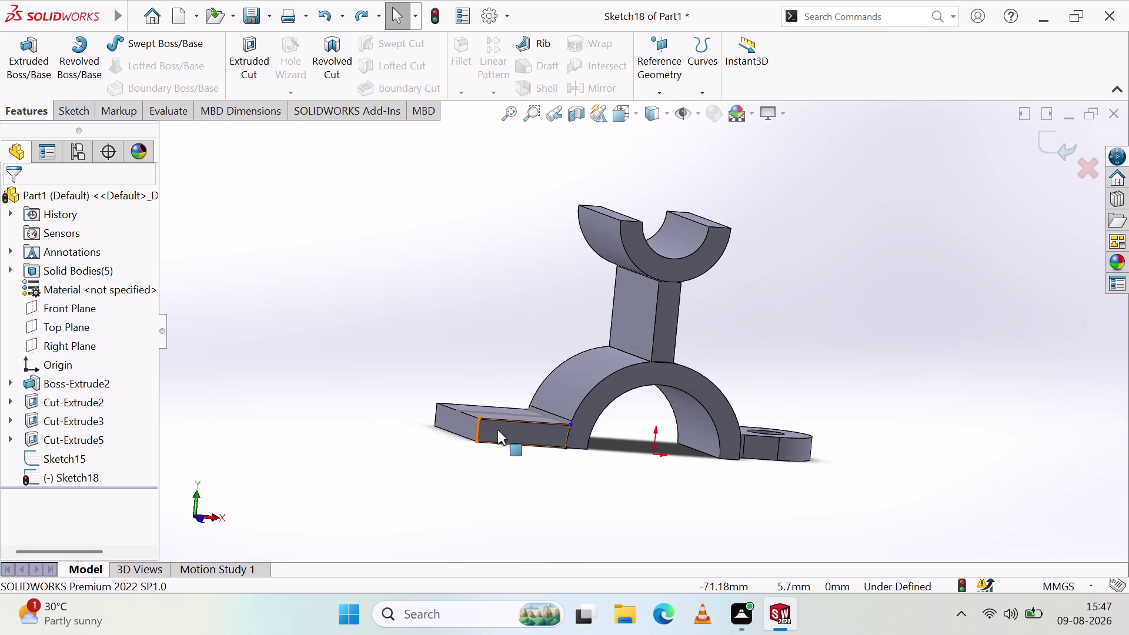
click(497, 430)
right_click(497, 430)
click(465, 472)
Try double-clicks and shortcut menus on the flange, then clear the face selection.
double_click(525, 437)
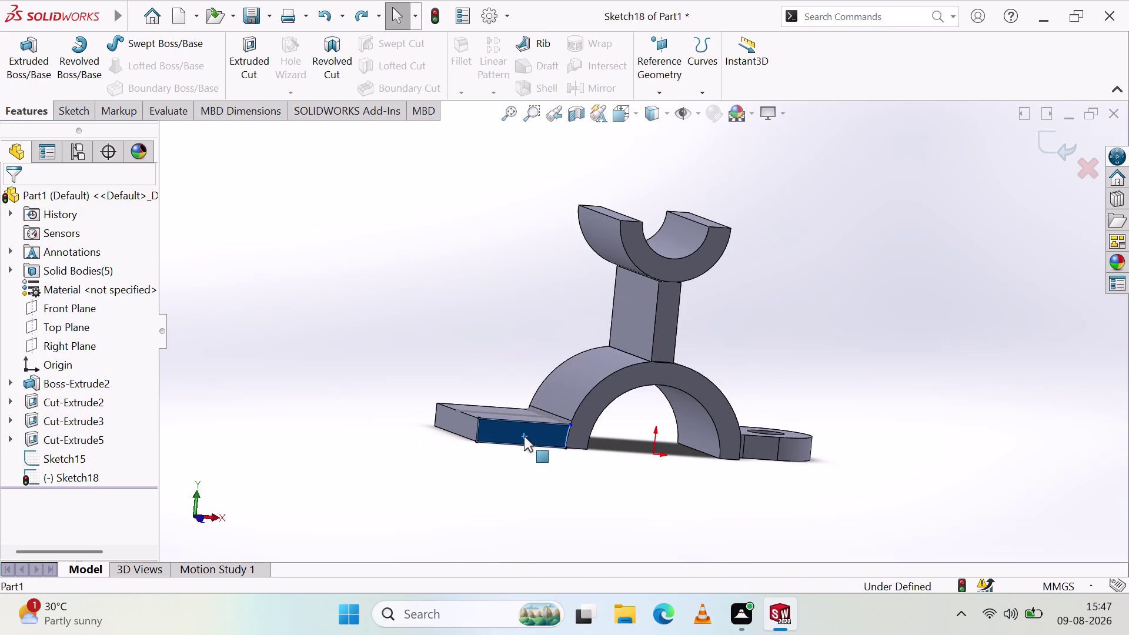
double_click(524, 436)
click(558, 499)
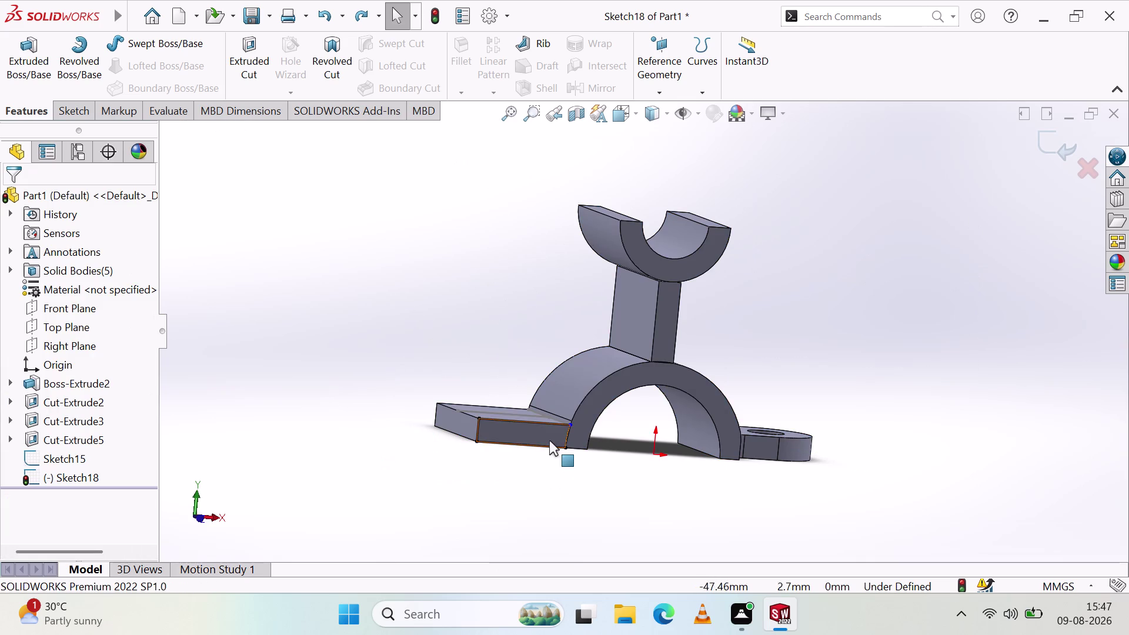
click(548, 439)
right_click(548, 439)
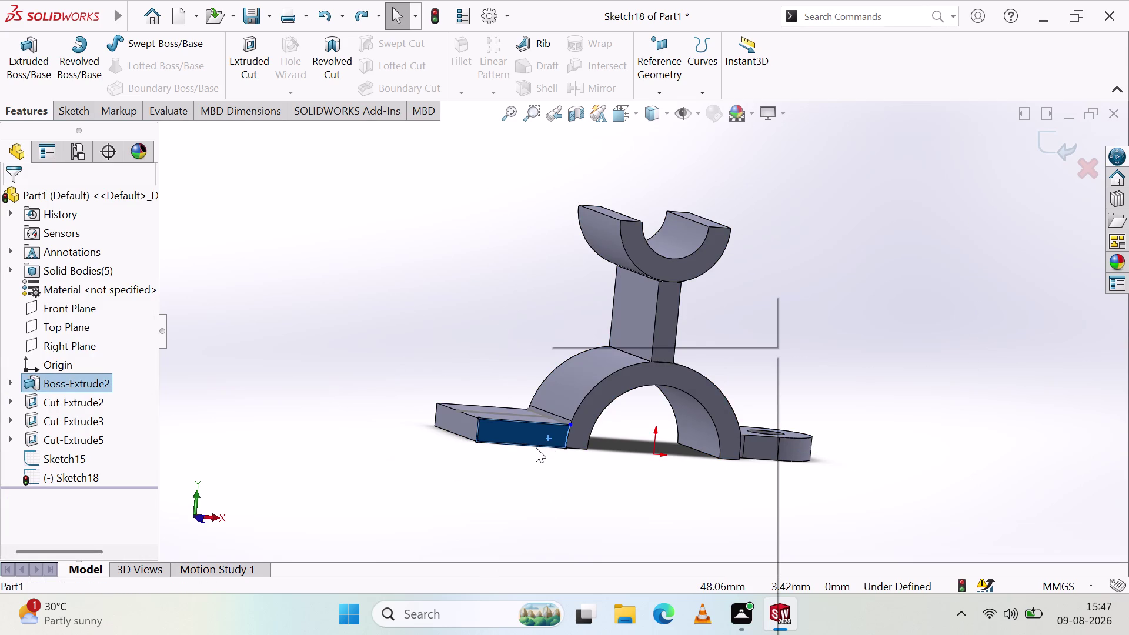
click(399, 310)
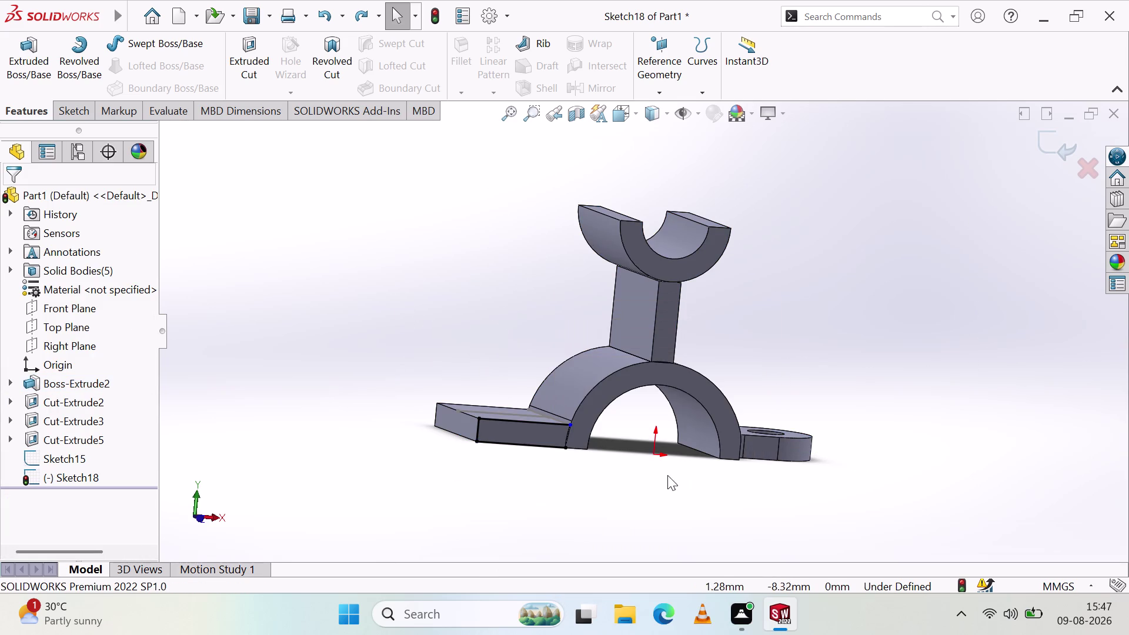
right_click(881, 329)
click(1065, 310)
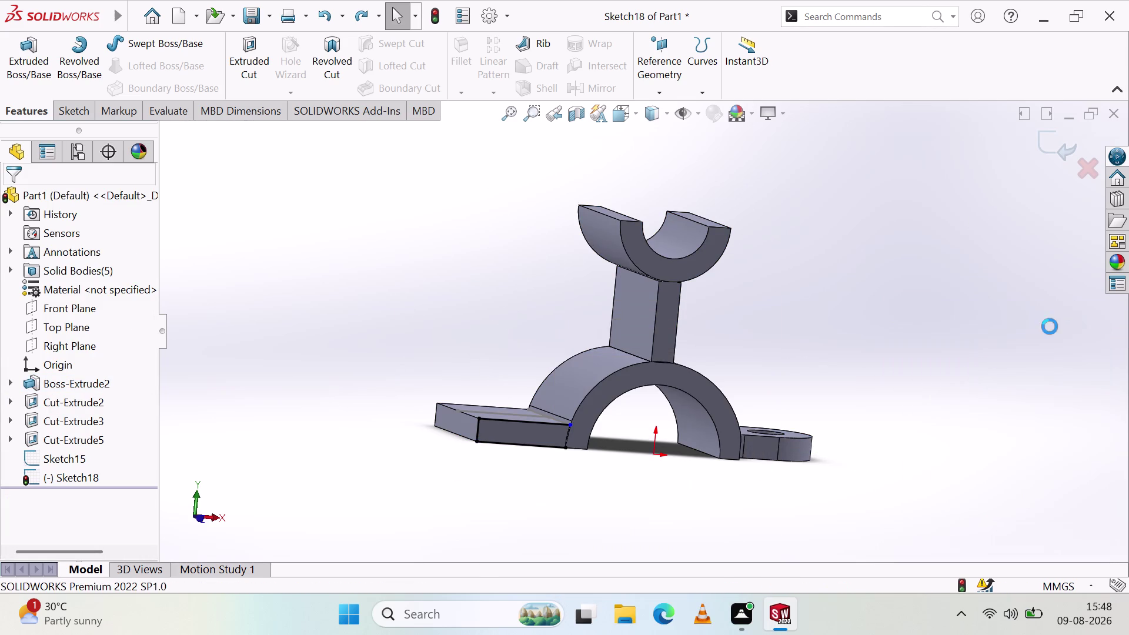
Show the flange's dimensions and start Sketch19 on its front face.
double_click(542, 432)
middle_click(543, 432)
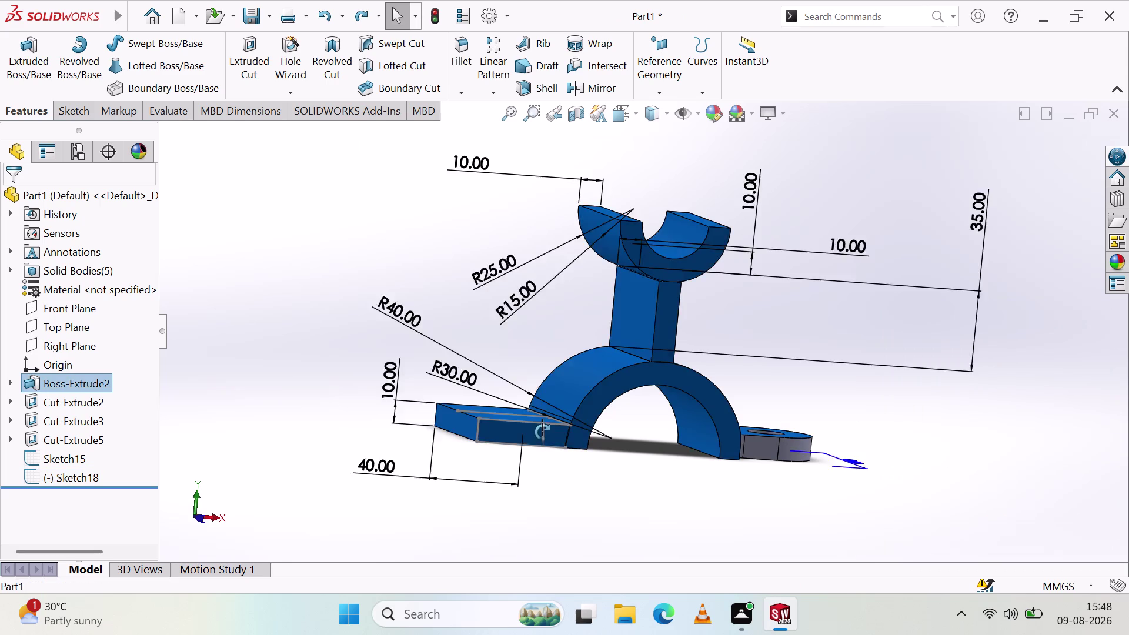
click(542, 432)
click(603, 395)
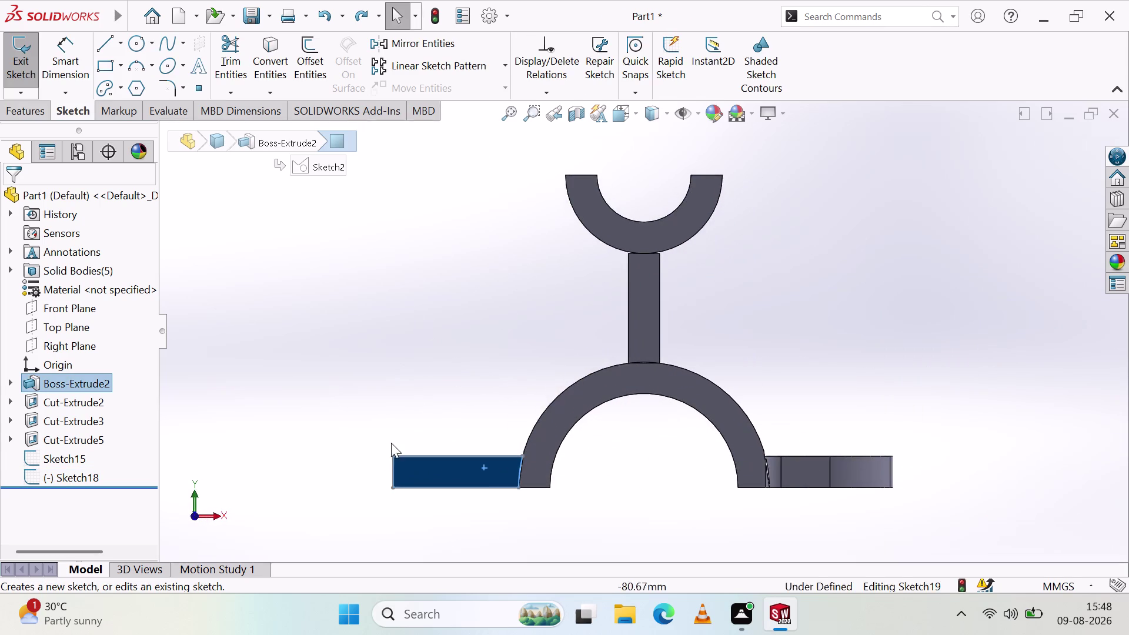
Draw and confirm a 40 × 10 mm rectangle over the flange, corner to corner.
scroll(down, 3)
scroll(down, 3)
scroll(down, 3)
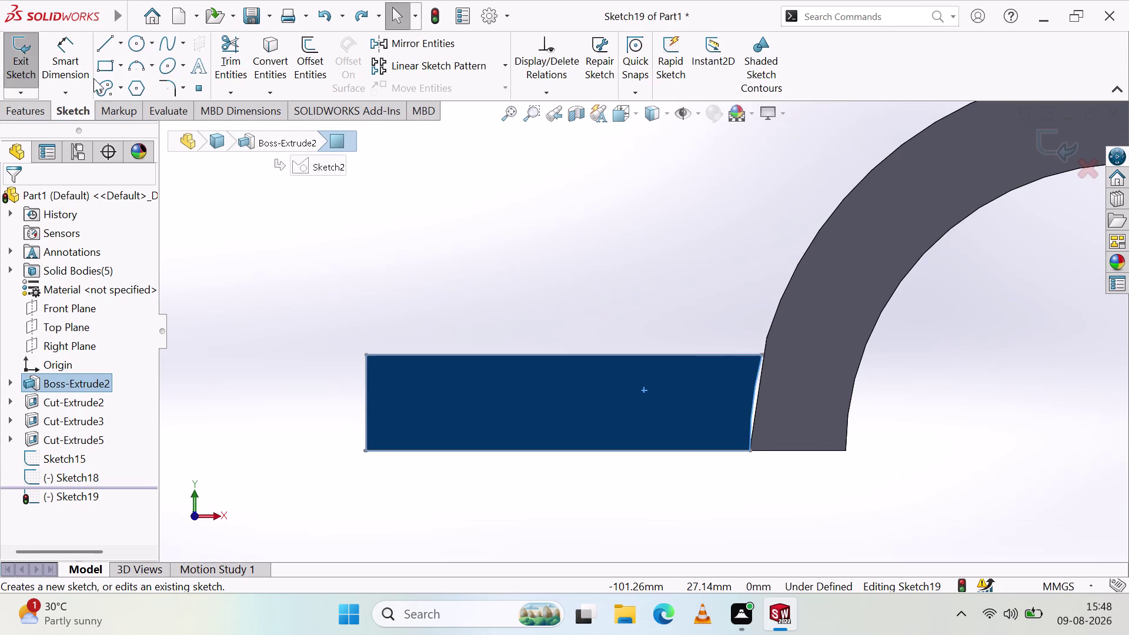
click(104, 68)
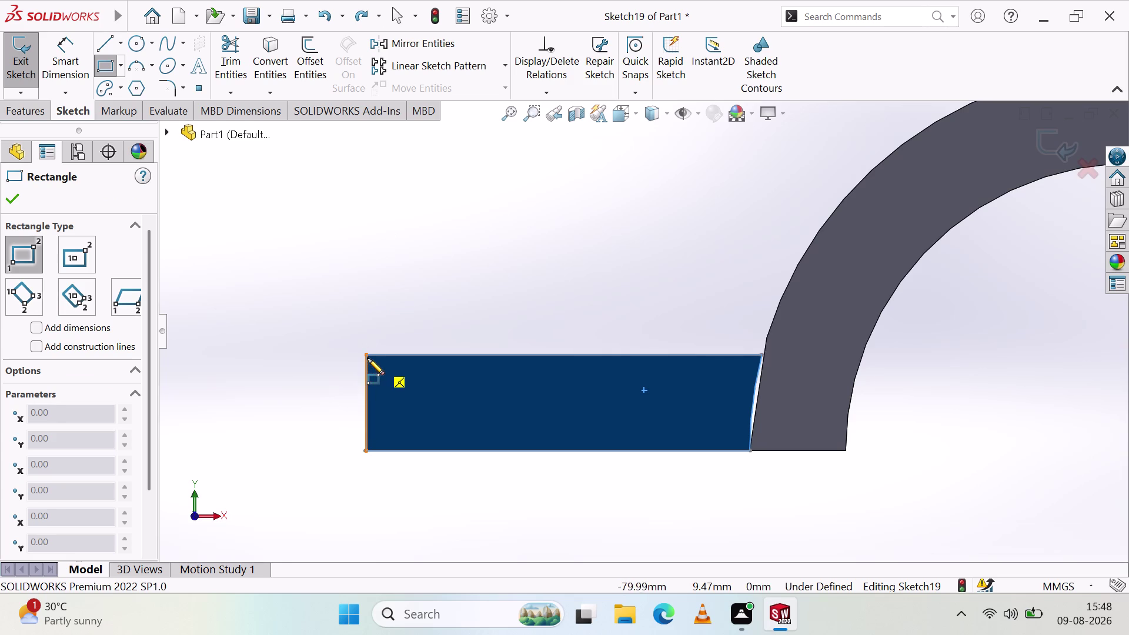
click(367, 359)
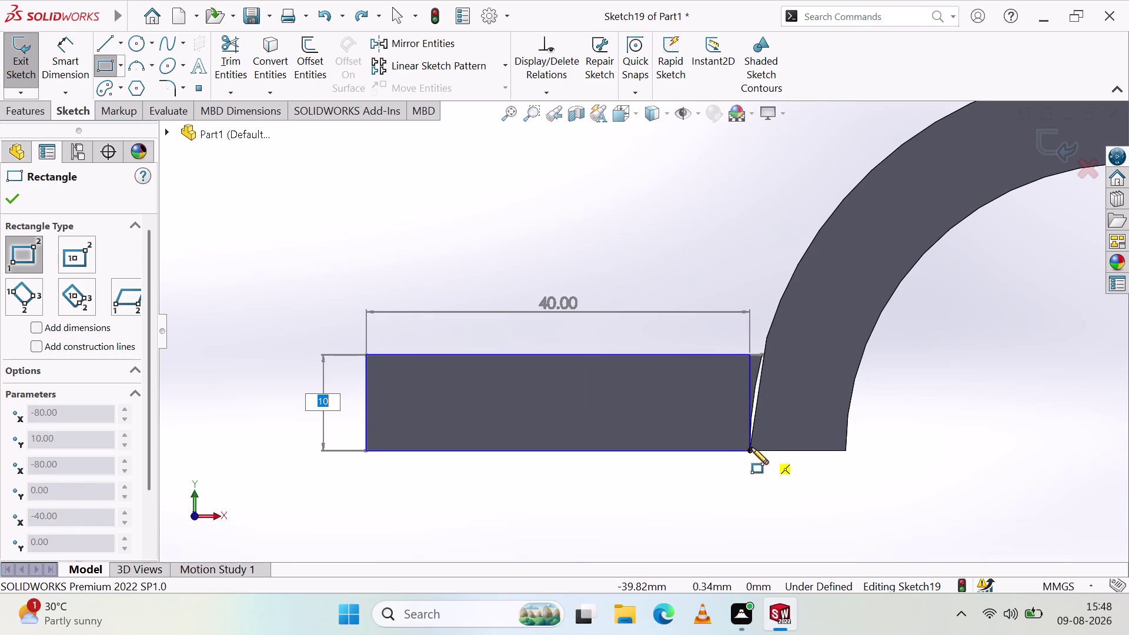
click(753, 451)
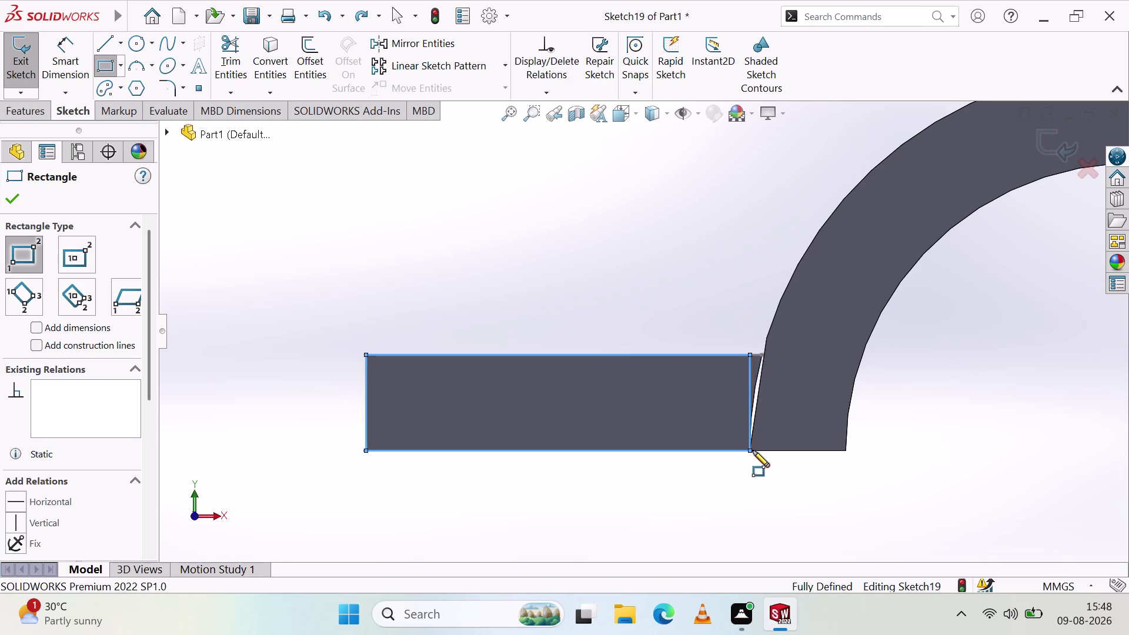
click(4, 201)
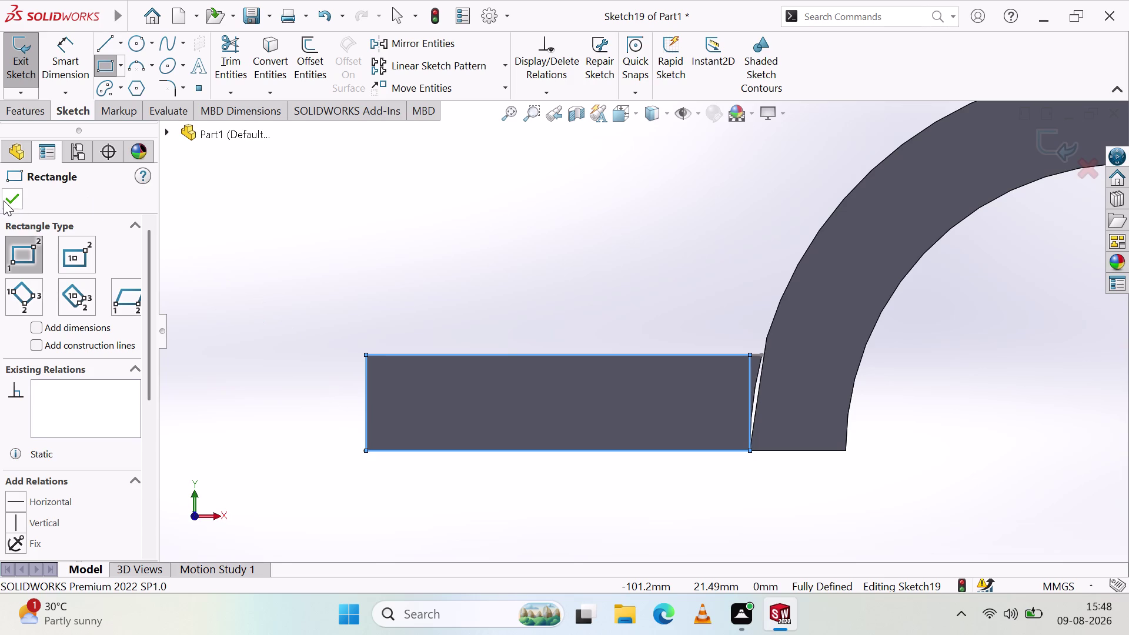
click(79, 112)
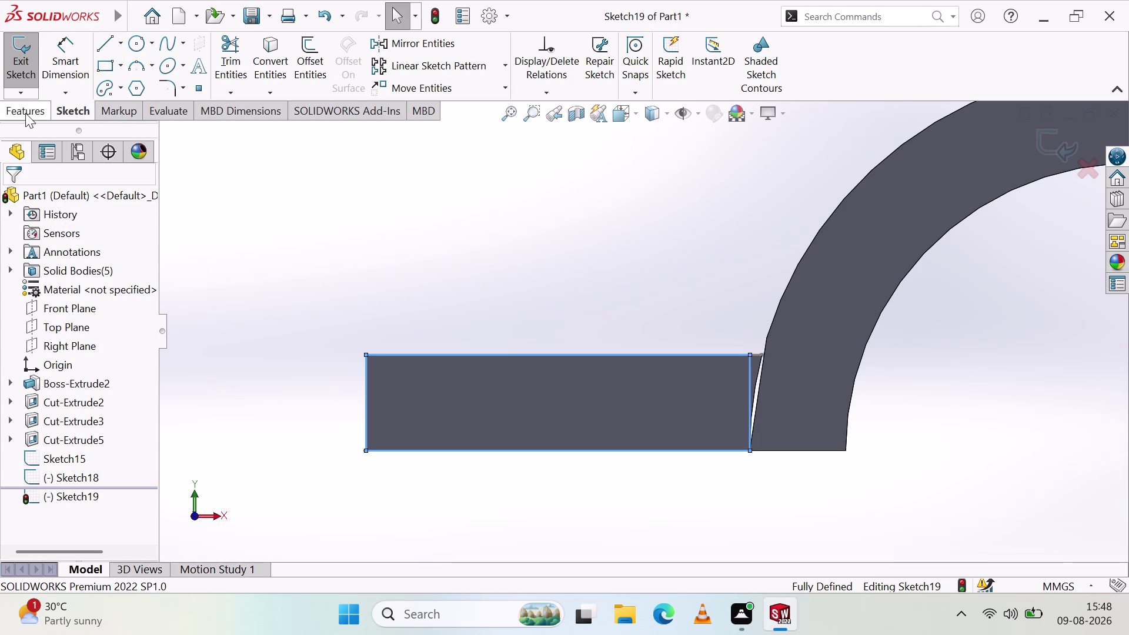
click(25, 113)
Create Cut-Extrude7 through all from the Sketch19 rectangle and inspect the leftover sliver.
click(242, 35)
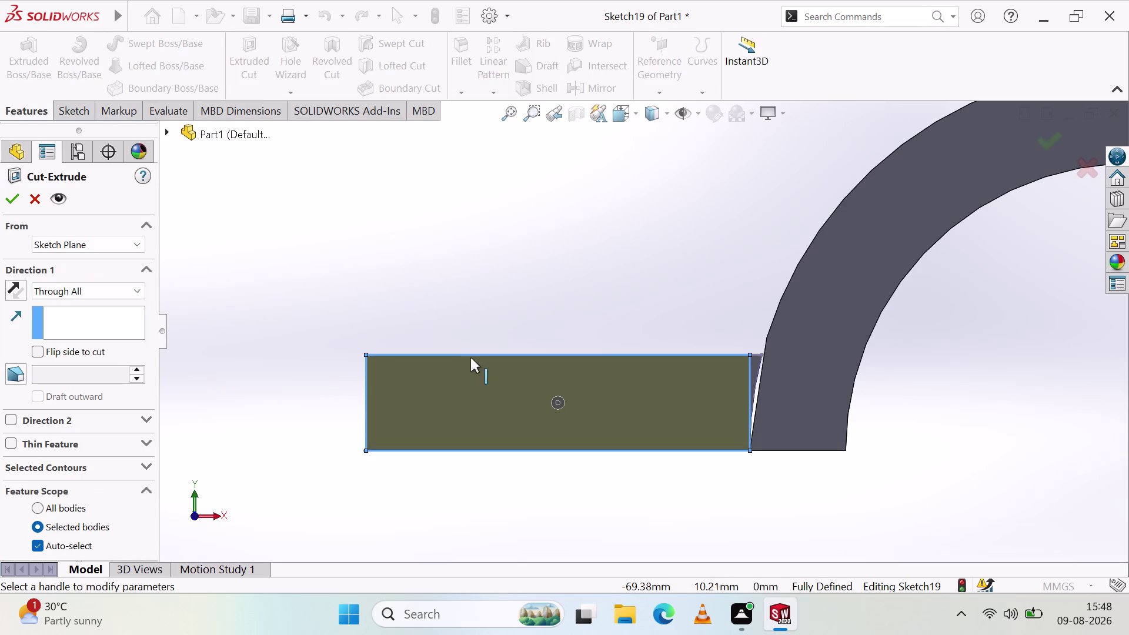
middle_drag(490, 312, 525, 354)
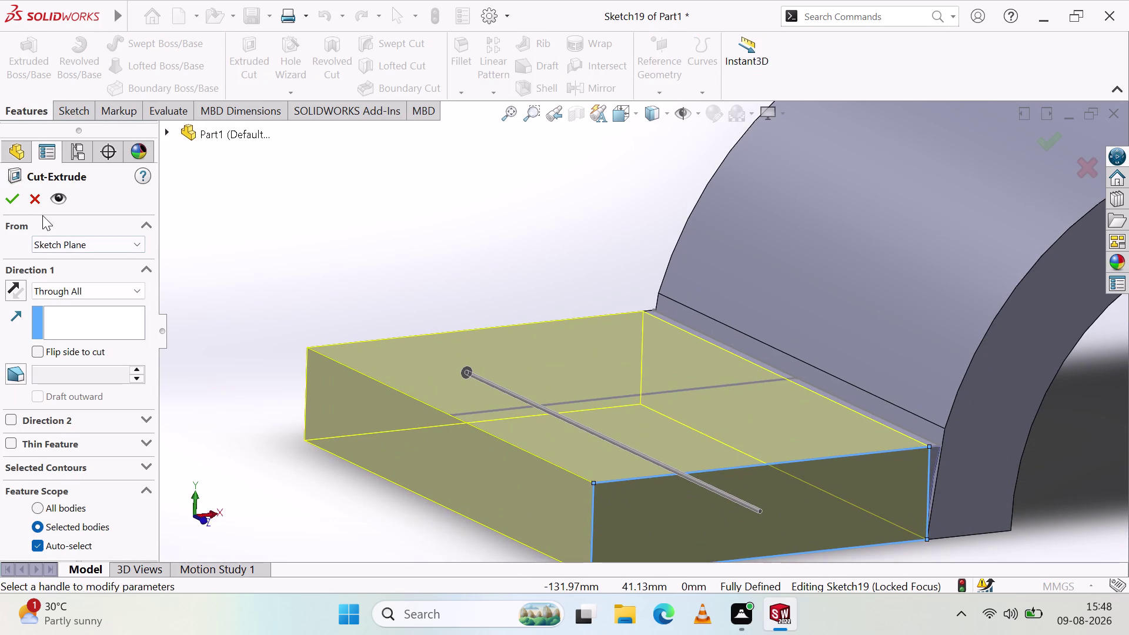
click(12, 200)
middle_drag(490, 358, 428, 321)
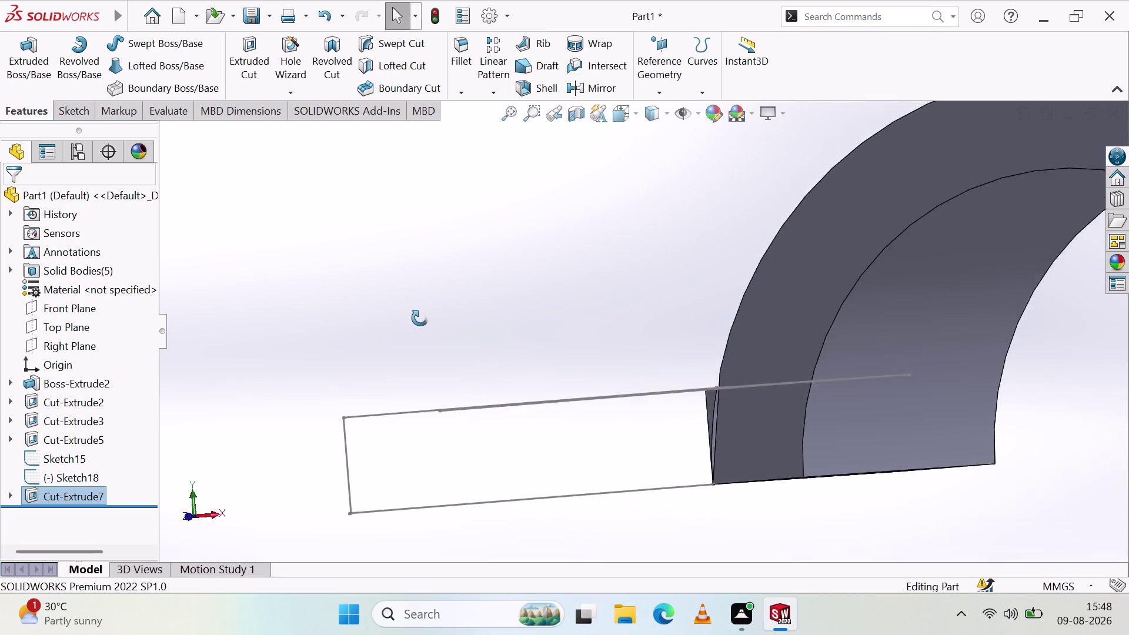
middle_drag(428, 320, 439, 352)
scroll(up, 3)
scroll(down, 3)
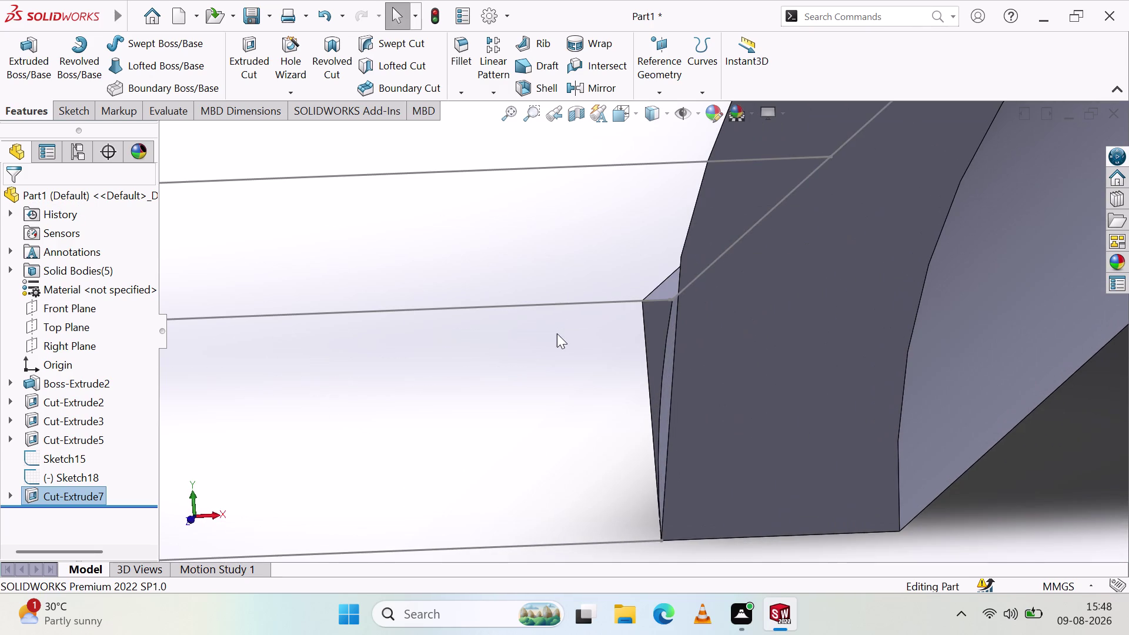
middle_drag(557, 333, 577, 338)
right_click(608, 387)
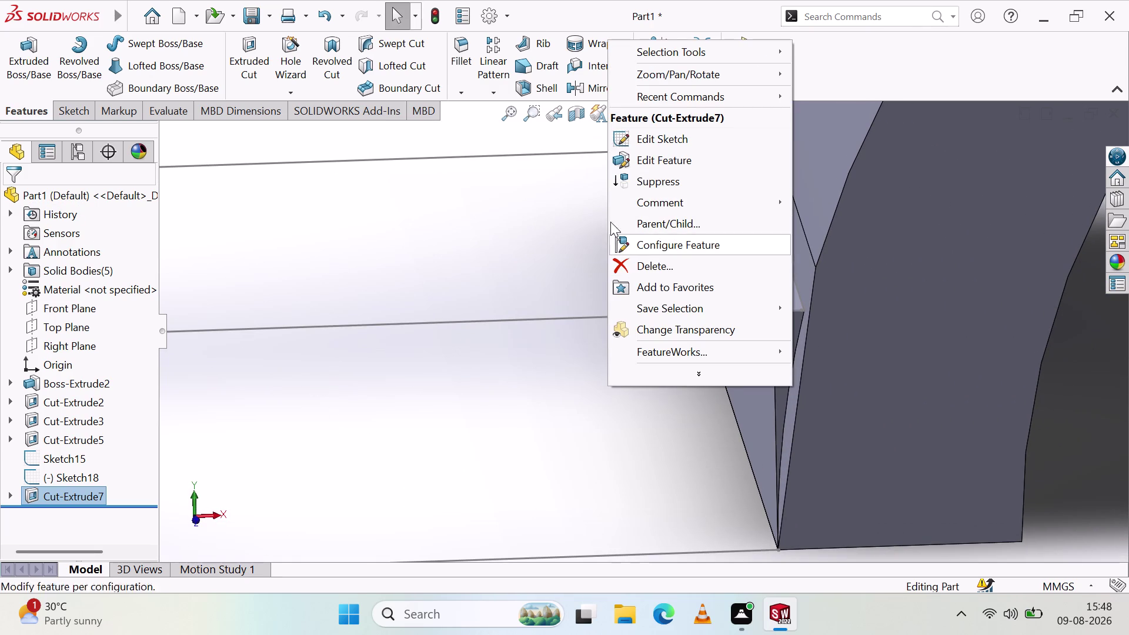
click(580, 190)
click(68, 113)
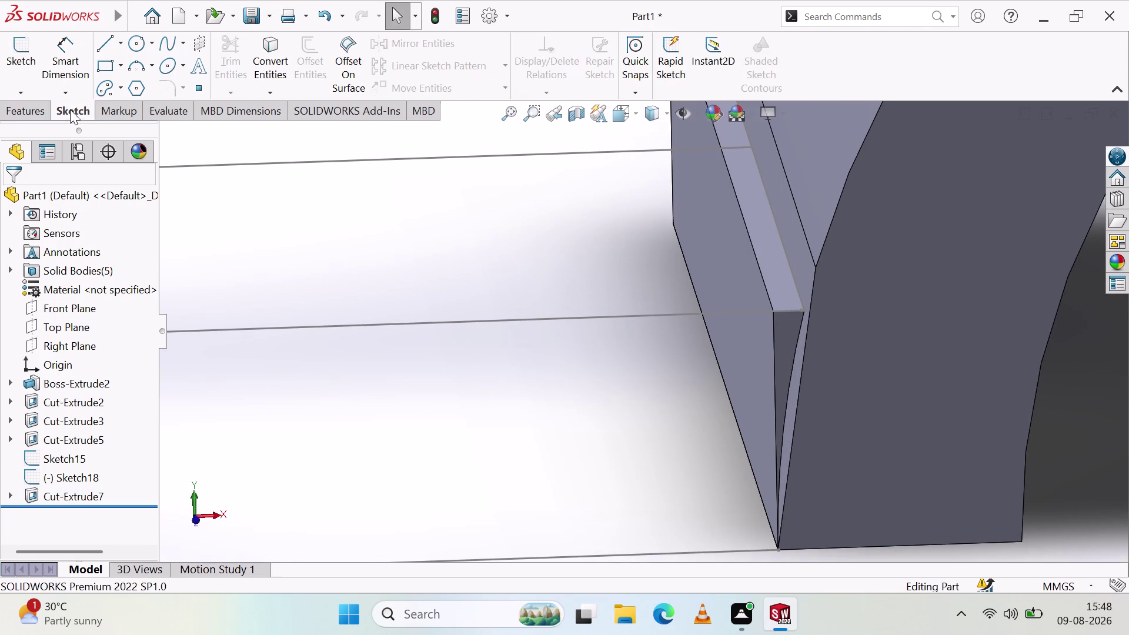
Start a new sketch on the bracket's front face.
click(105, 42)
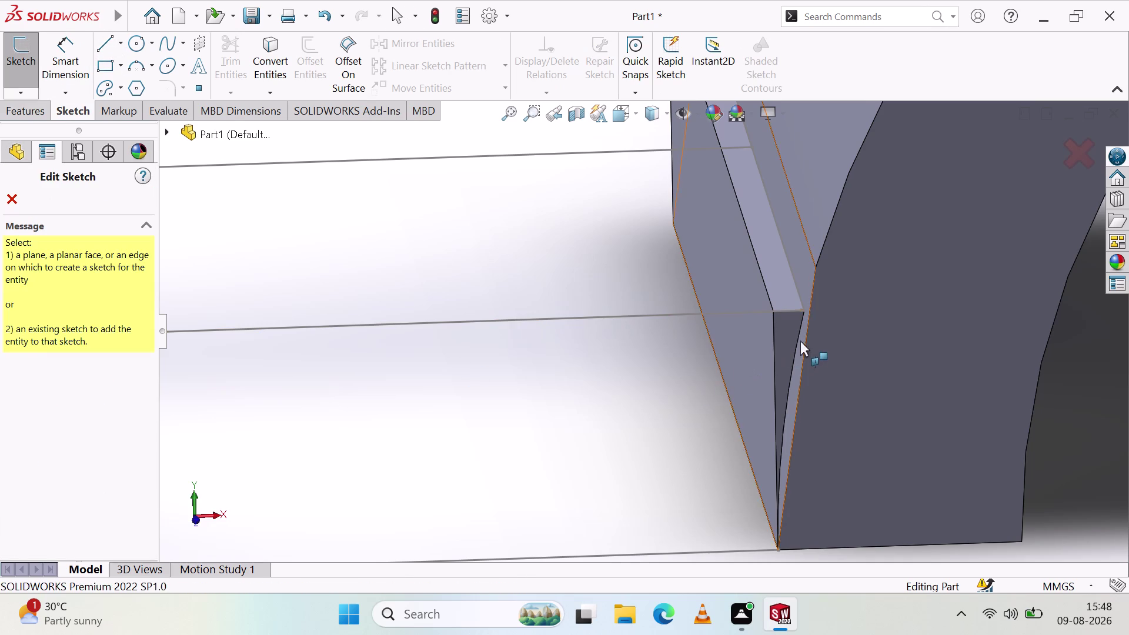
click(793, 340)
scroll(down, 3)
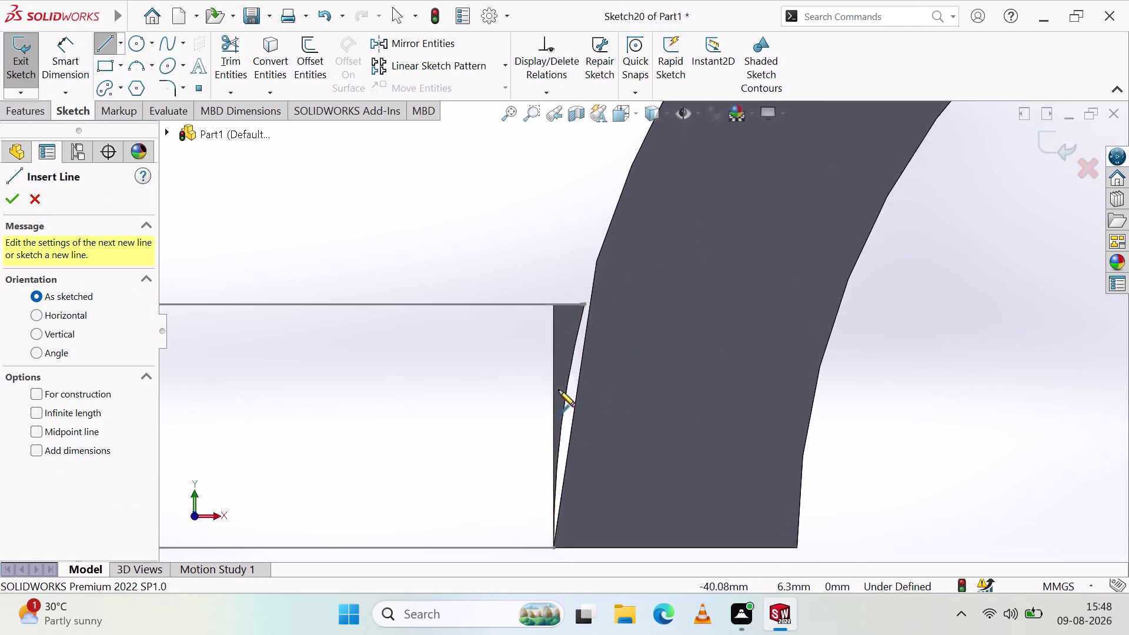
scroll(down, 3)
scroll(up, 3)
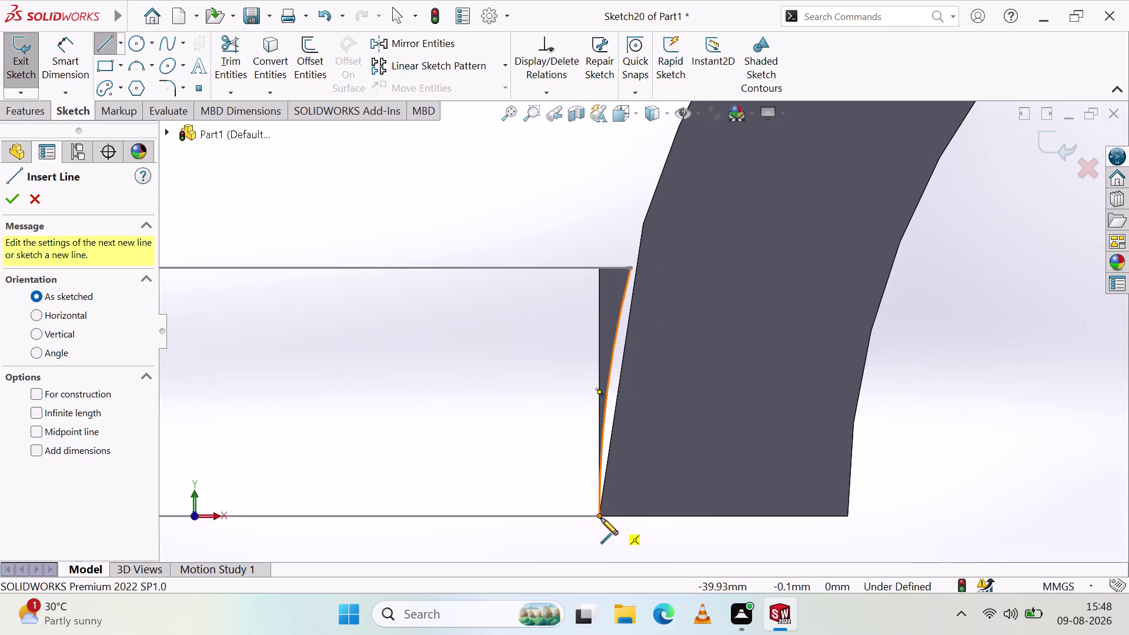
scroll(down, 3)
Trace the sliver's side, top edge and bottom with connected lines.
click(614, 448)
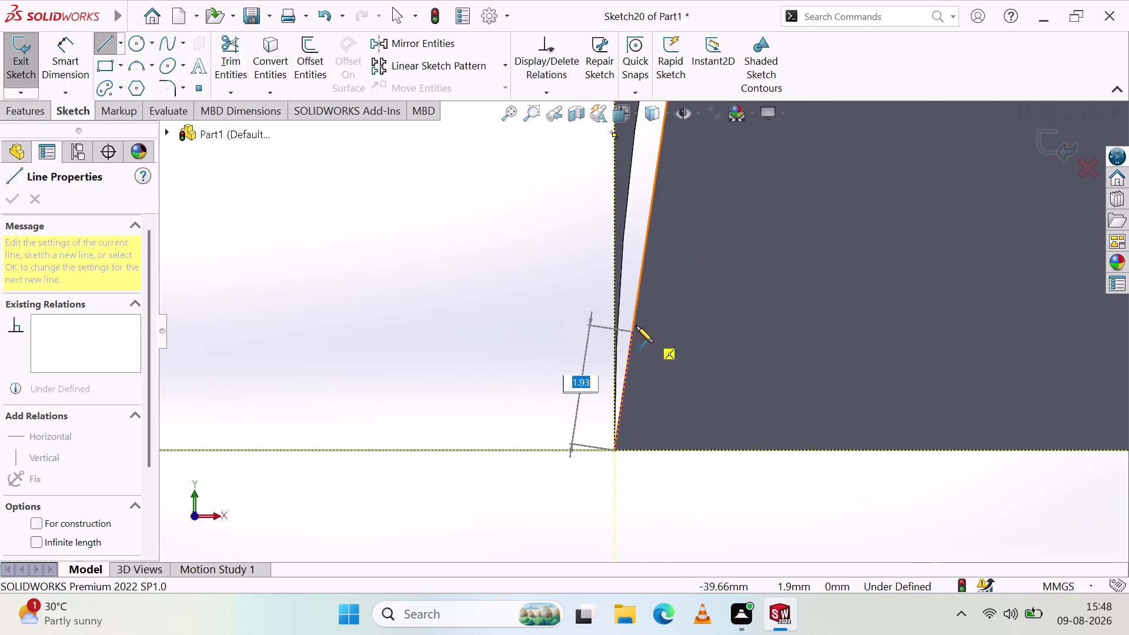
scroll(up, 3)
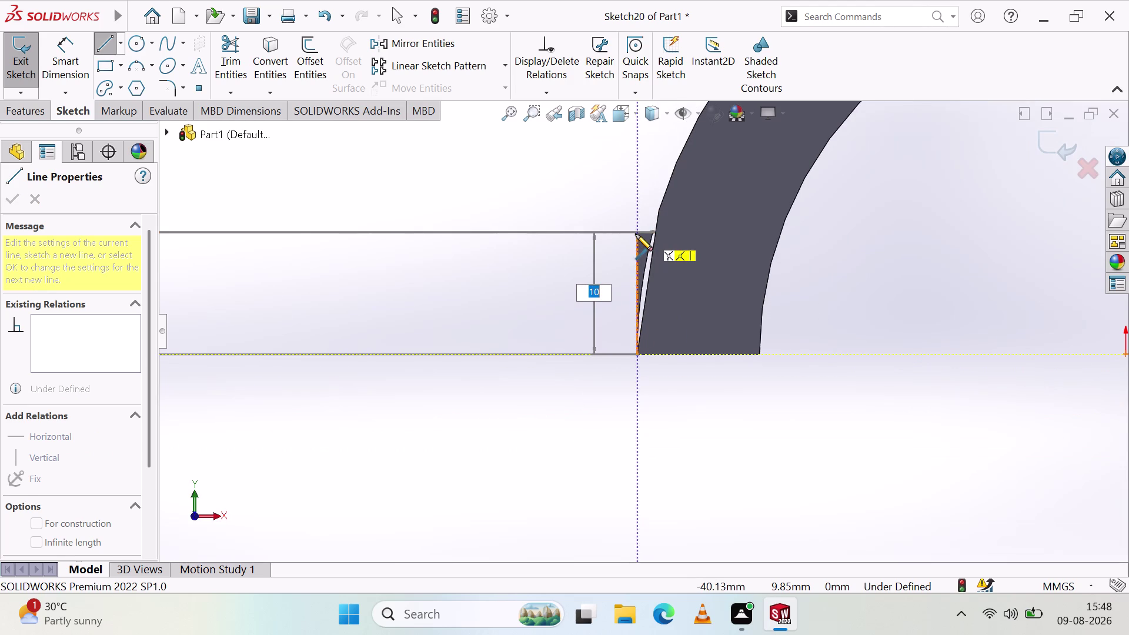
click(636, 234)
scroll(down, 3)
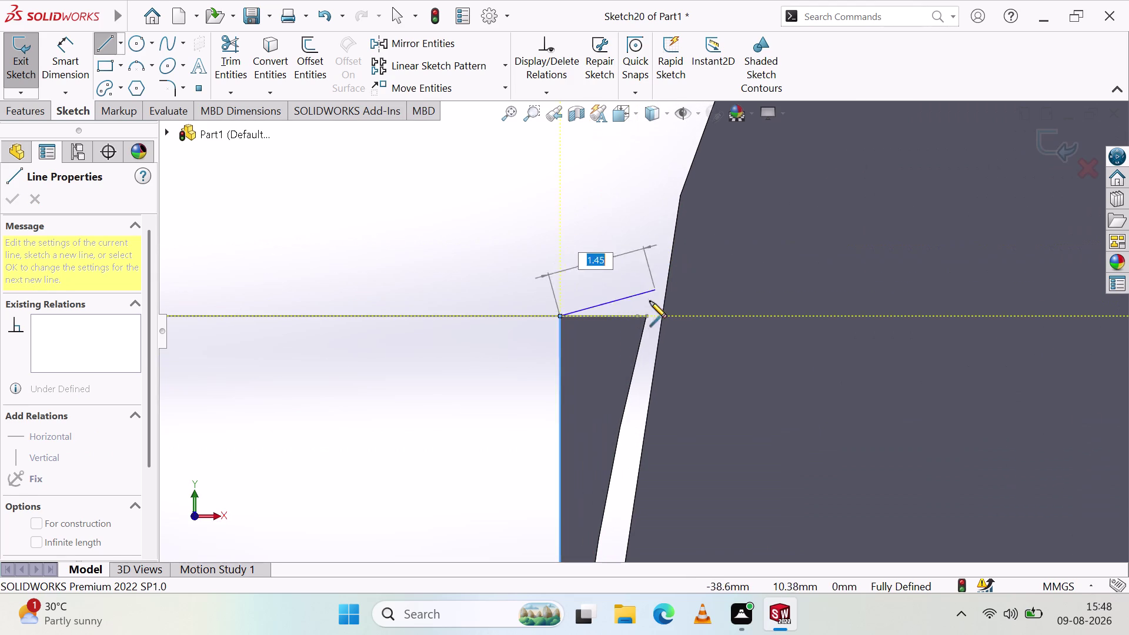
click(646, 317)
scroll(up, 3)
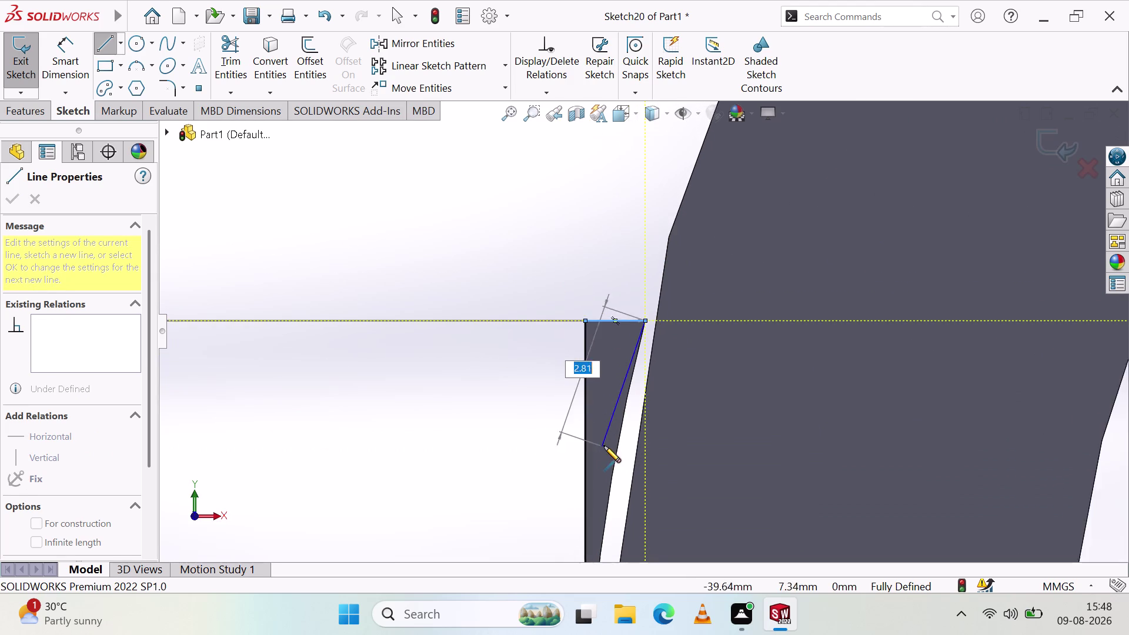
scroll(up, 3)
scroll(down, 3)
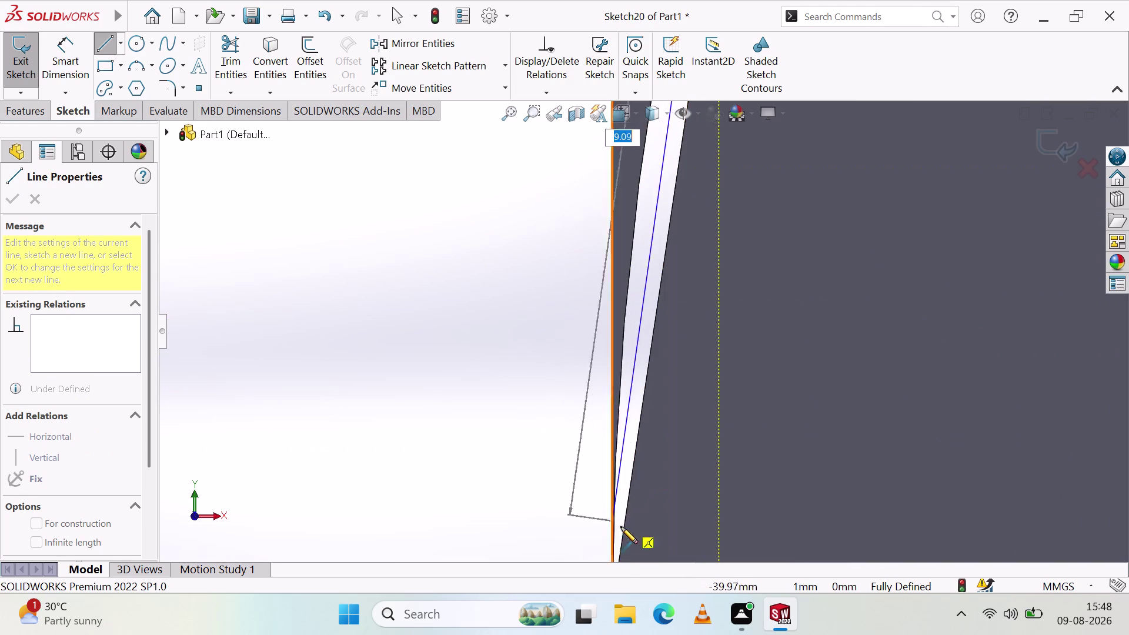
click(612, 564)
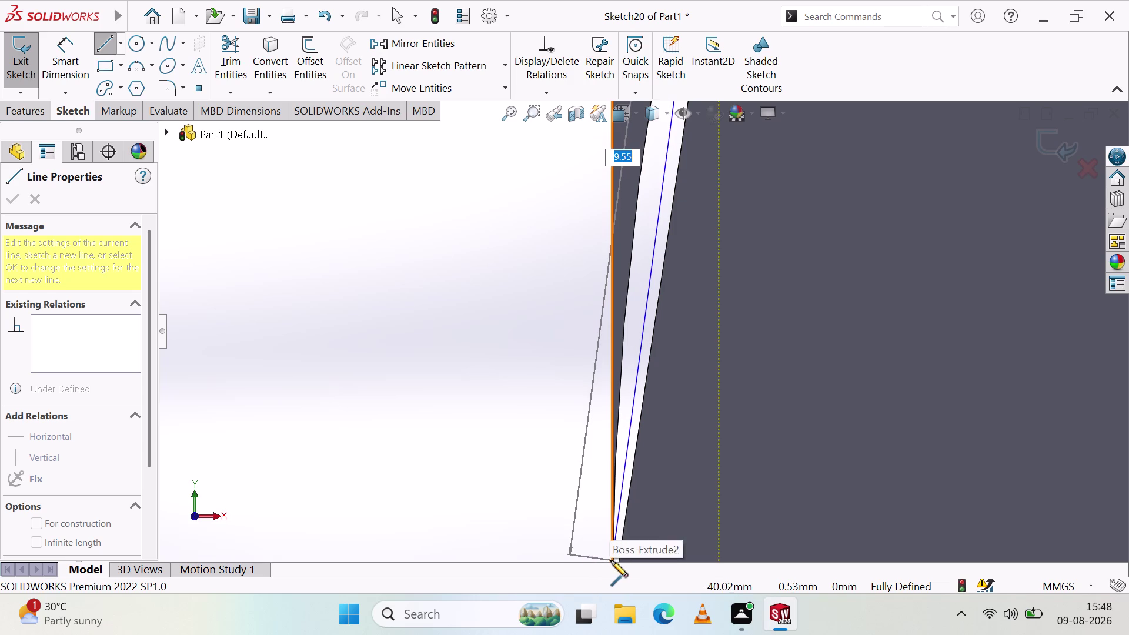
click(613, 563)
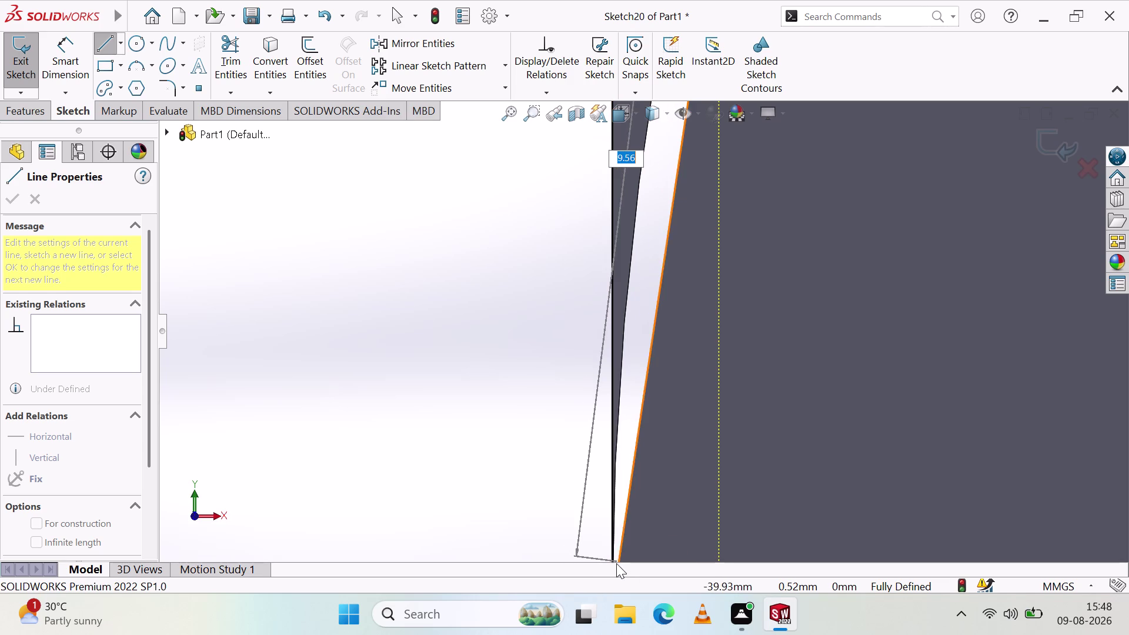
click(611, 561)
scroll(up, 3)
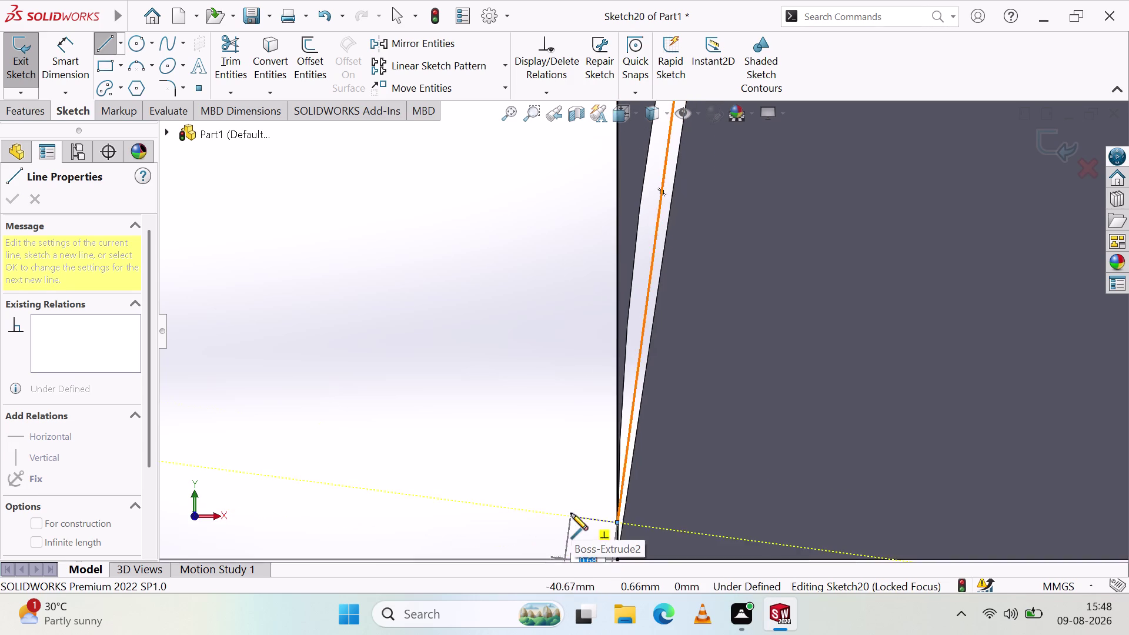
scroll(up, 3)
Delete the stray line and undo the unwanted corner lines.
right_click(488, 346)
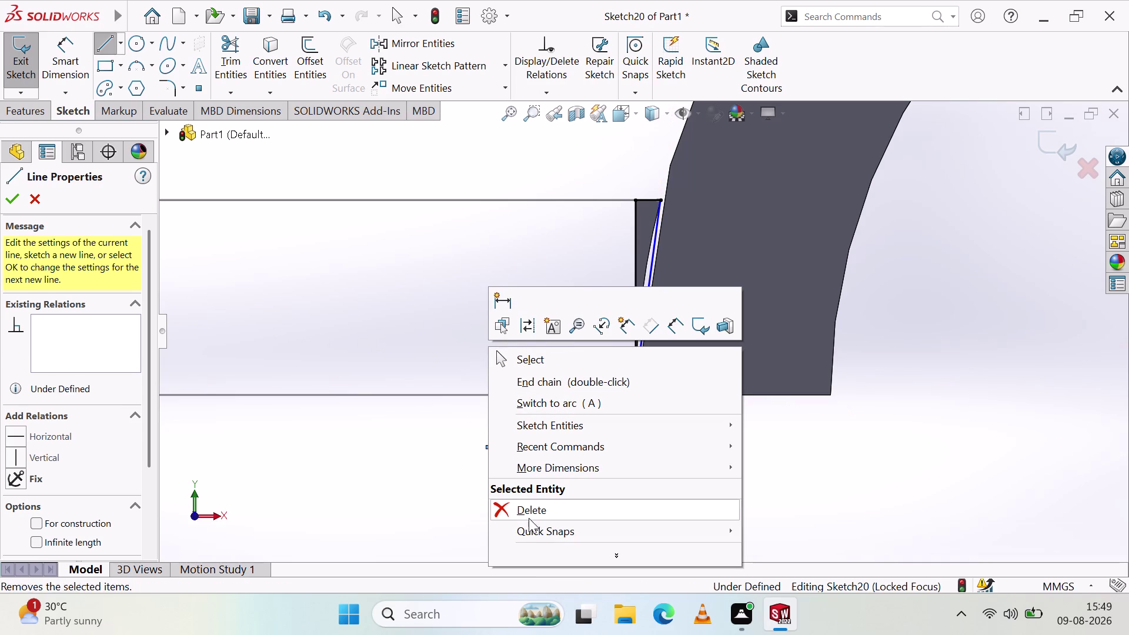
click(538, 361)
scroll(down, 3)
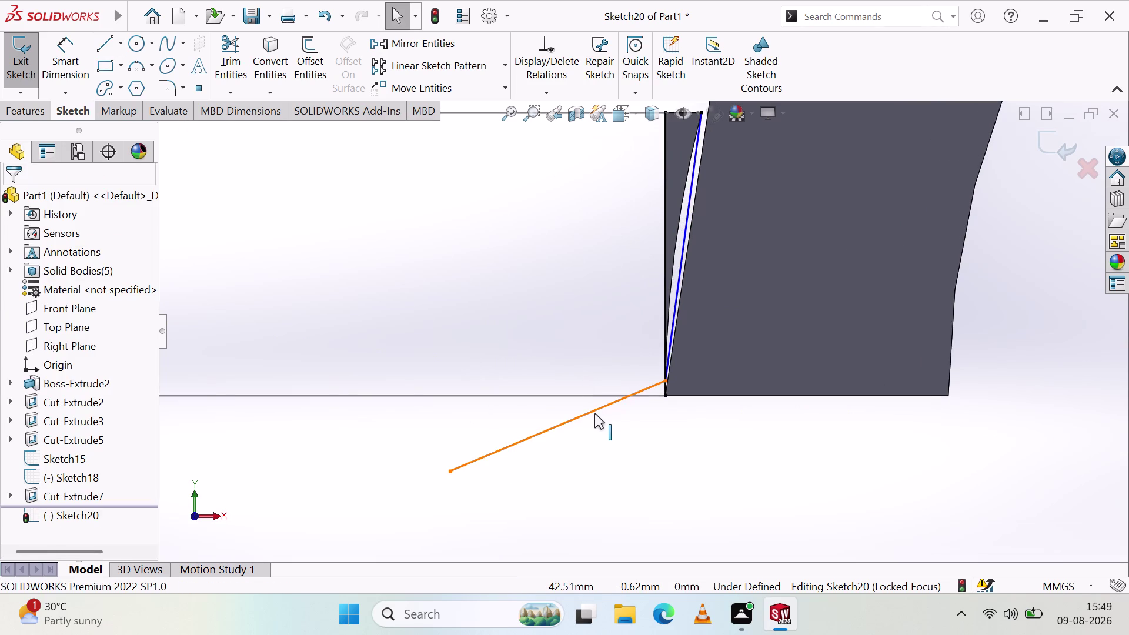
key(ctrl+z)
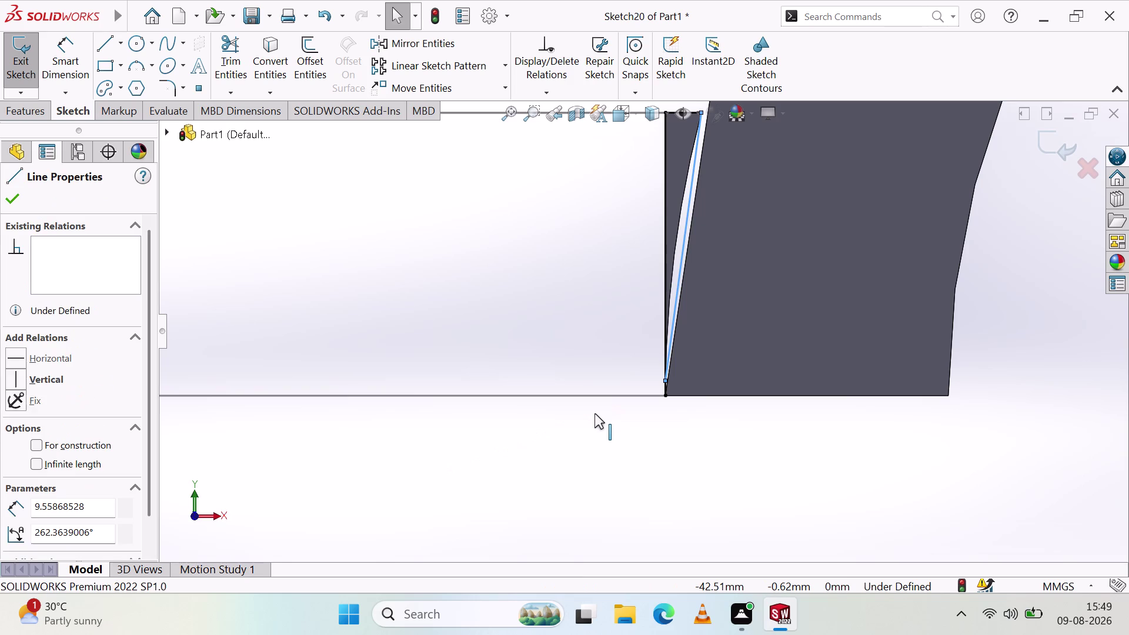
key(ctrl+z)
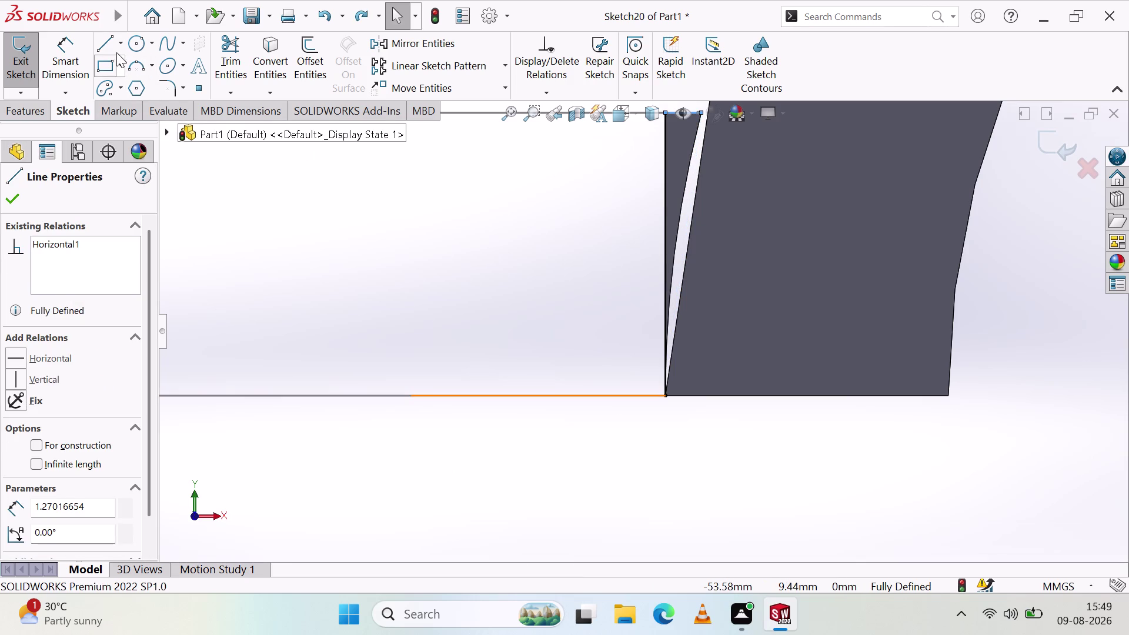
Close Sketch20 with a line from the sliver's bottom corner to its top corner.
click(113, 49)
scroll(down, 3)
scroll(down, 3)
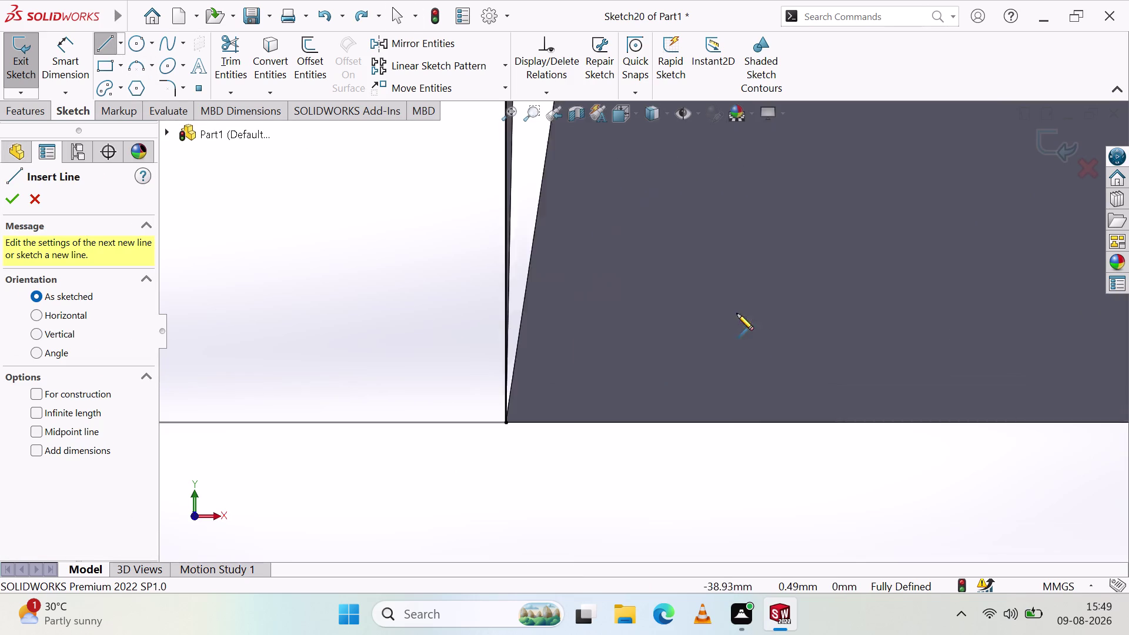
scroll(down, 3)
scroll(down, 3)
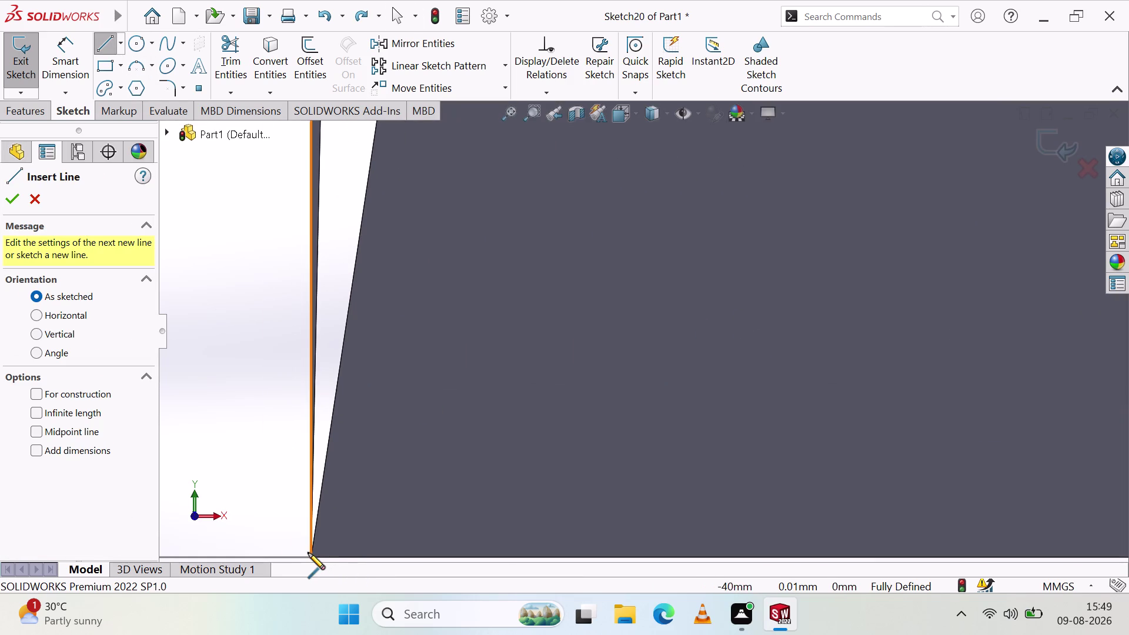
click(308, 554)
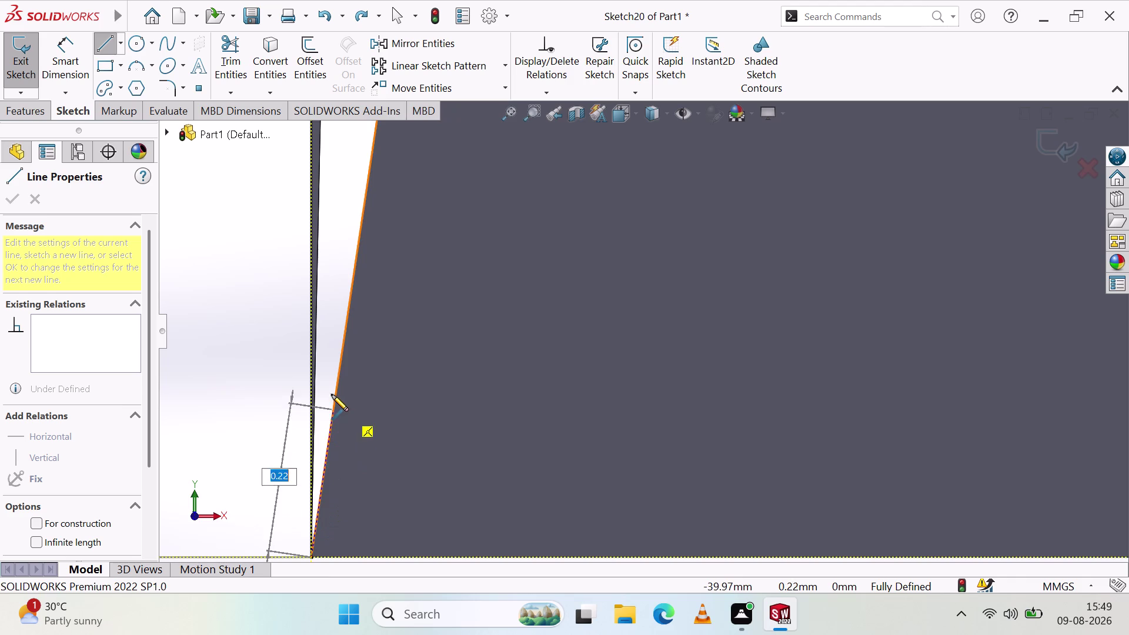
scroll(up, 3)
scroll(up, 3)
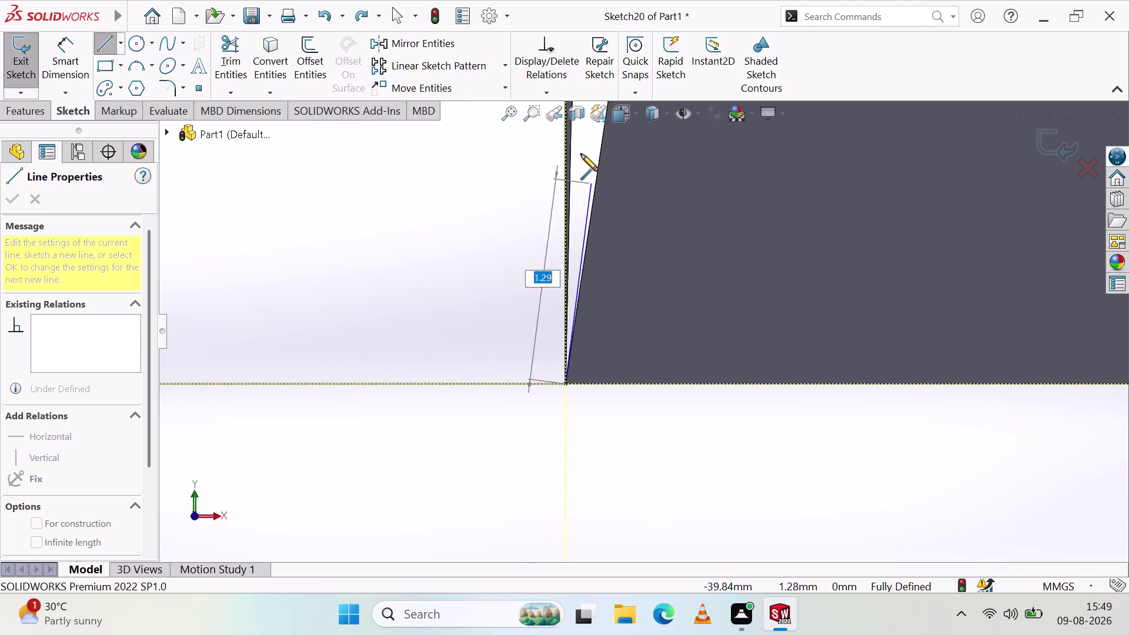
scroll(up, 3)
scroll(up, 3)
scroll(down, 3)
scroll(down, 3)
scroll(down, 3)
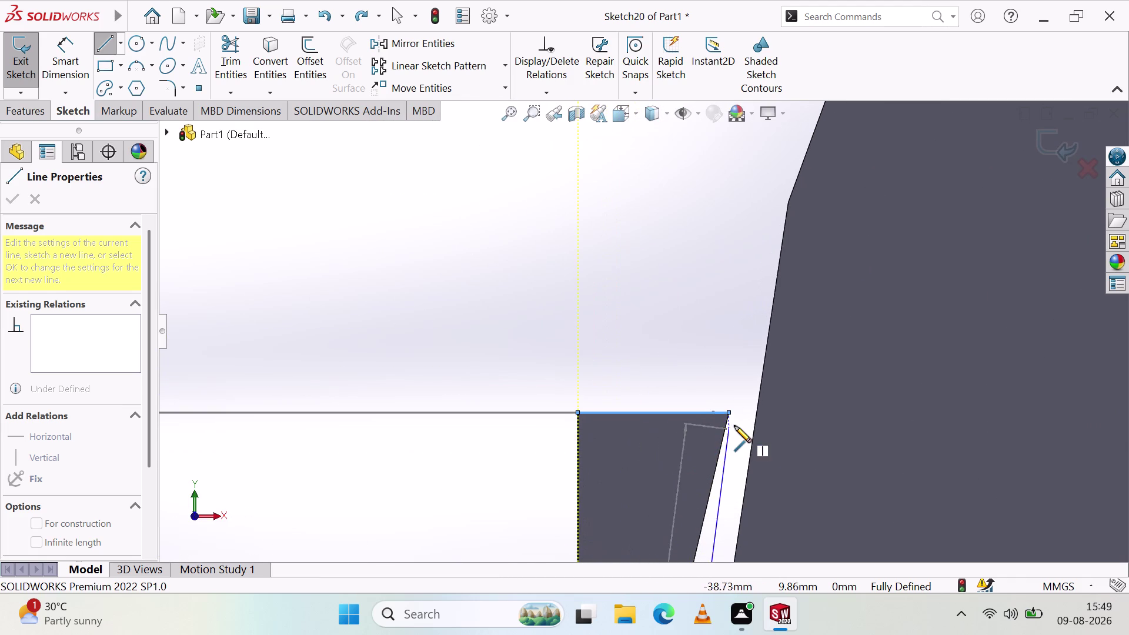
click(730, 416)
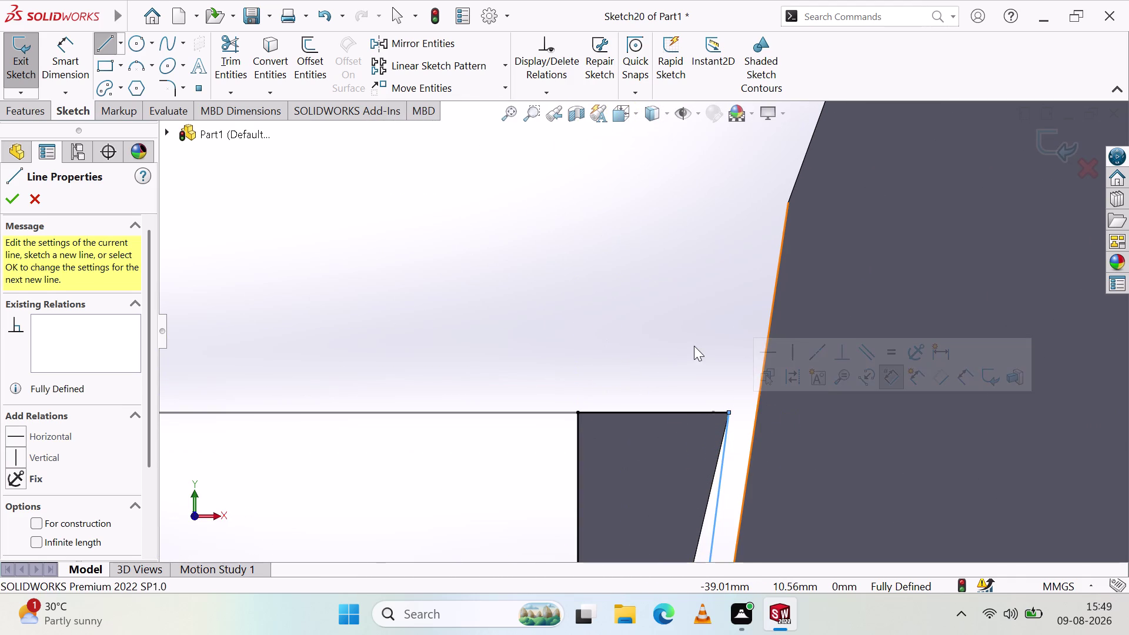
key(Escape)
key(Escape)
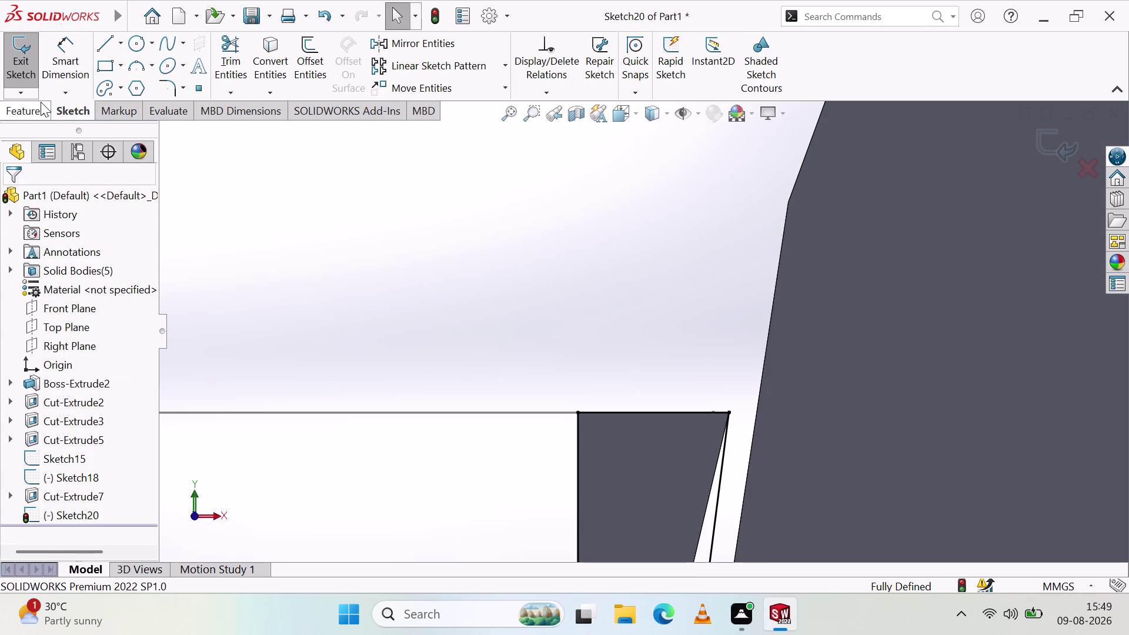
click(40, 101)
Cut Sketch20 Through All as Cut-Extrude8, then inspect it by orbiting and from the Right view.
click(240, 64)
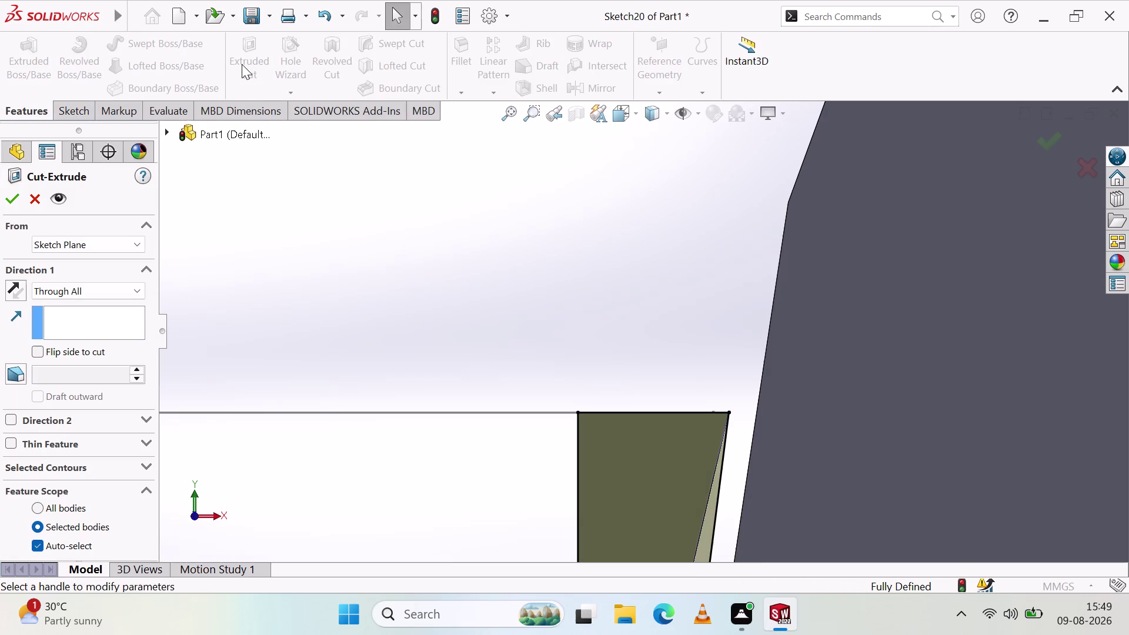
click(6, 199)
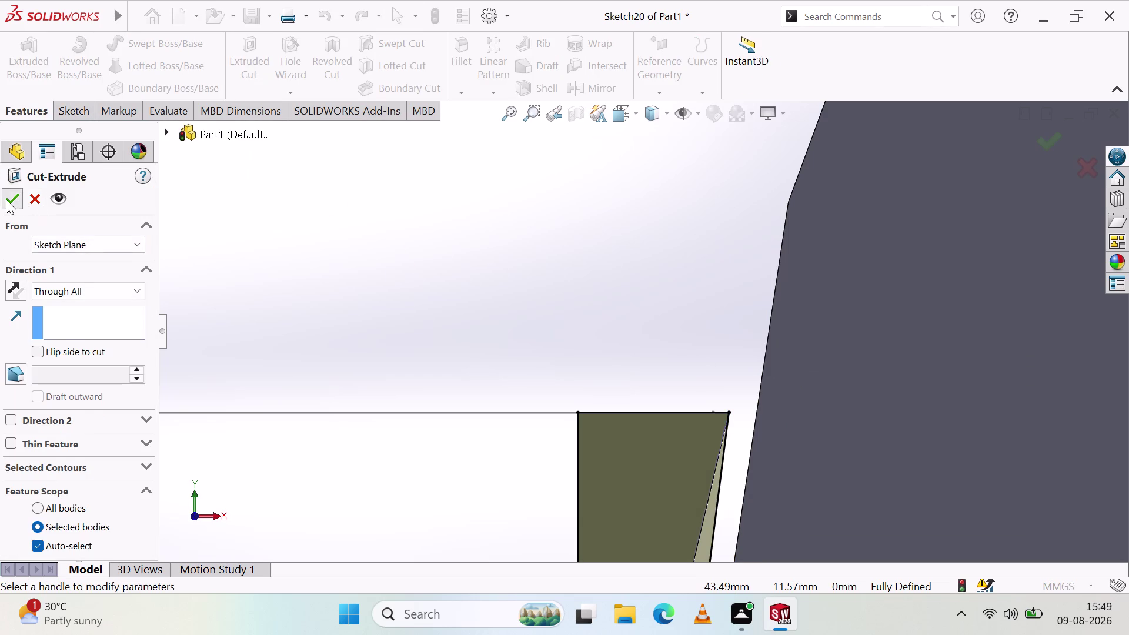
scroll(up, 3)
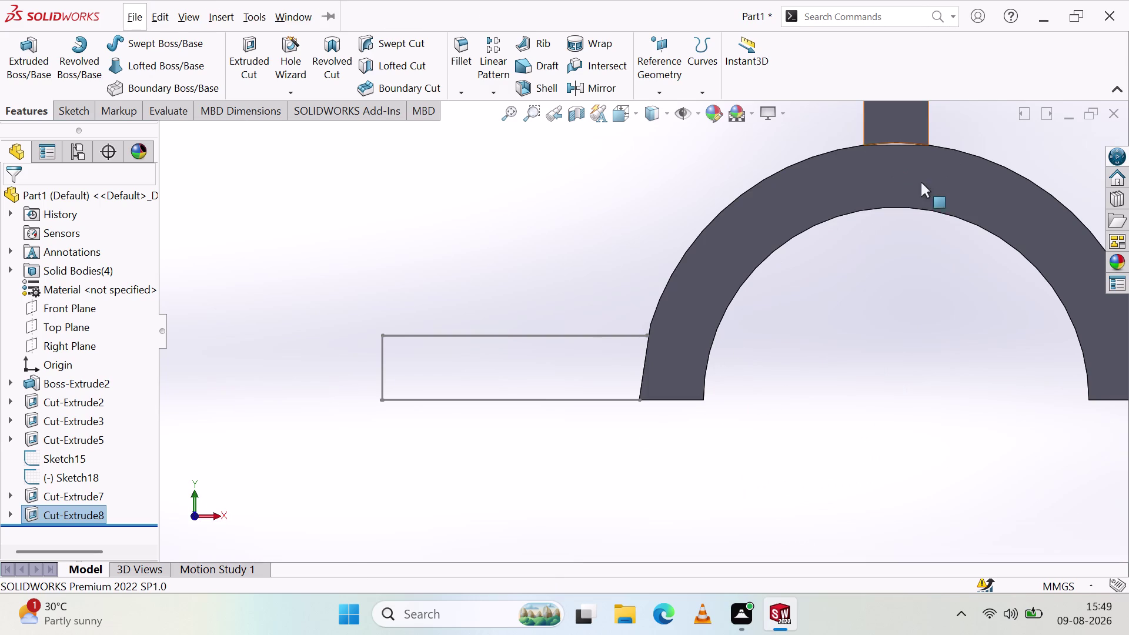
middle_drag(925, 182, 952, 115)
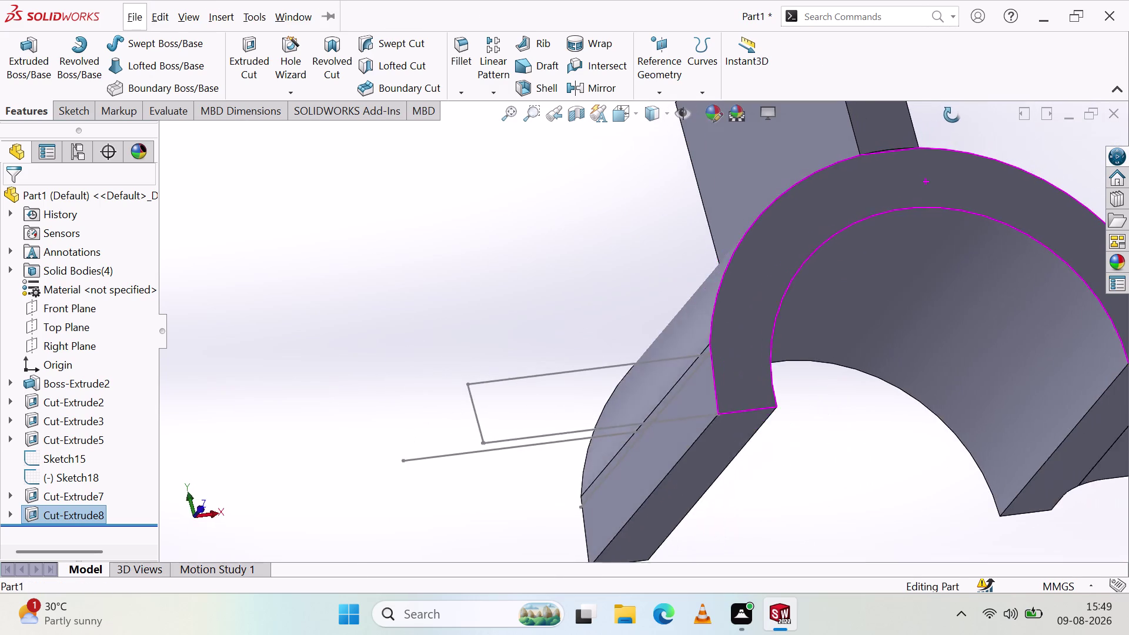
middle_drag(952, 114, 908, 212)
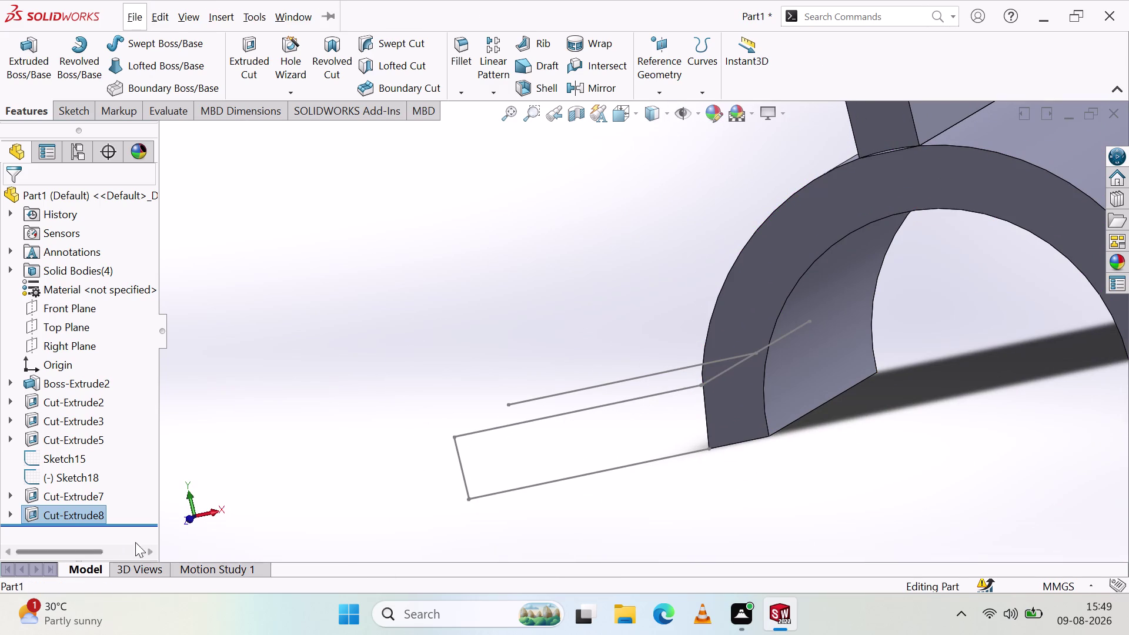
click(209, 511)
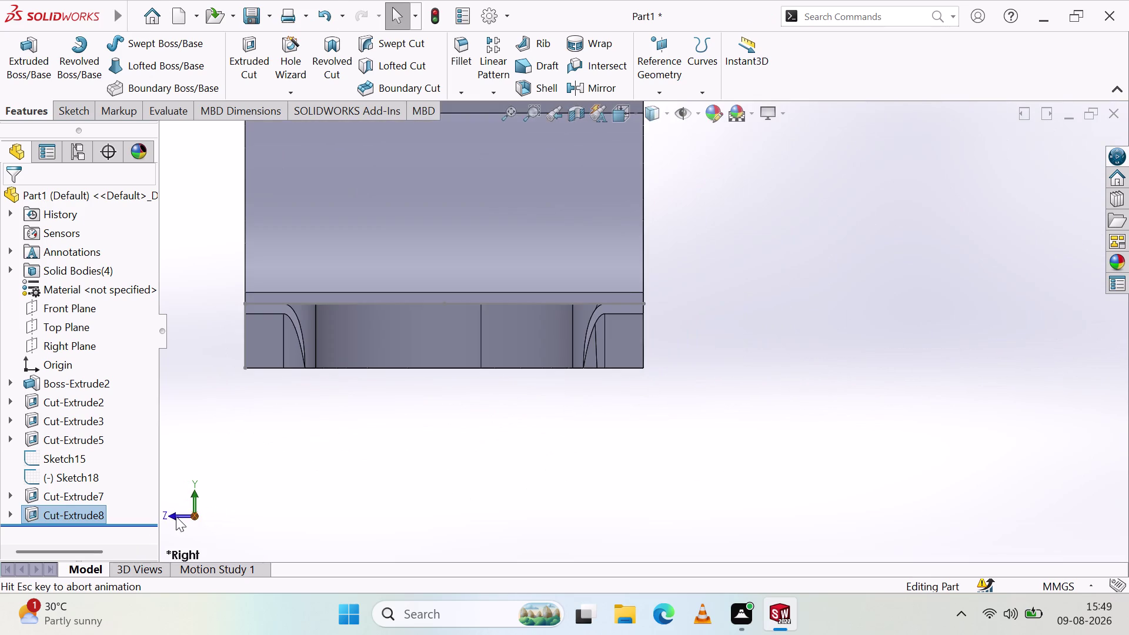
click(175, 515)
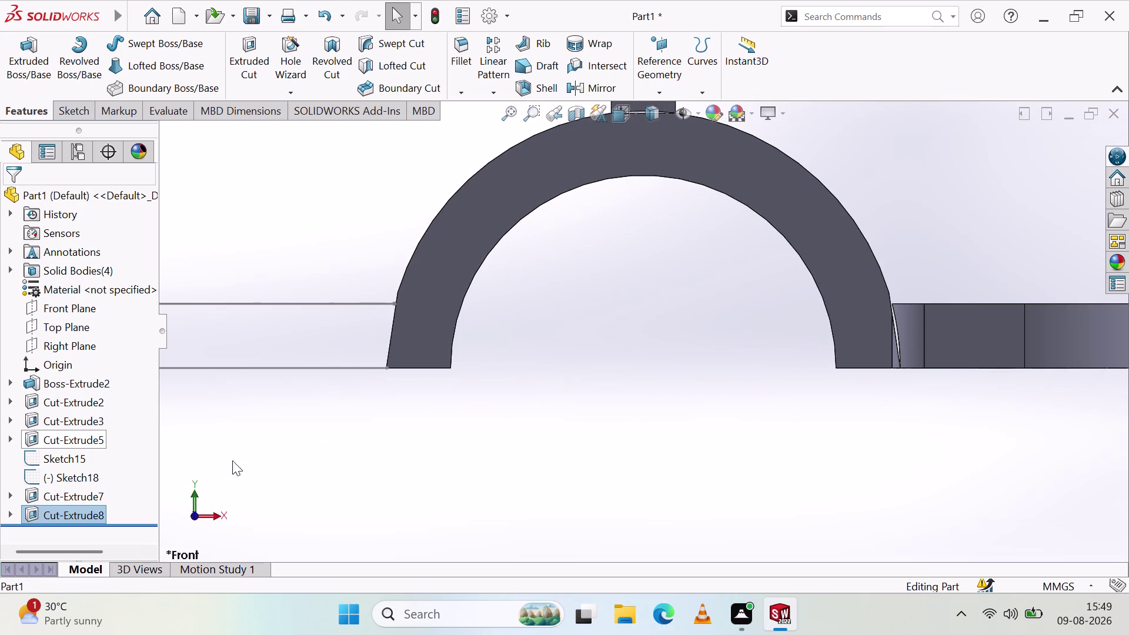
scroll(up, 3)
key(Escape)
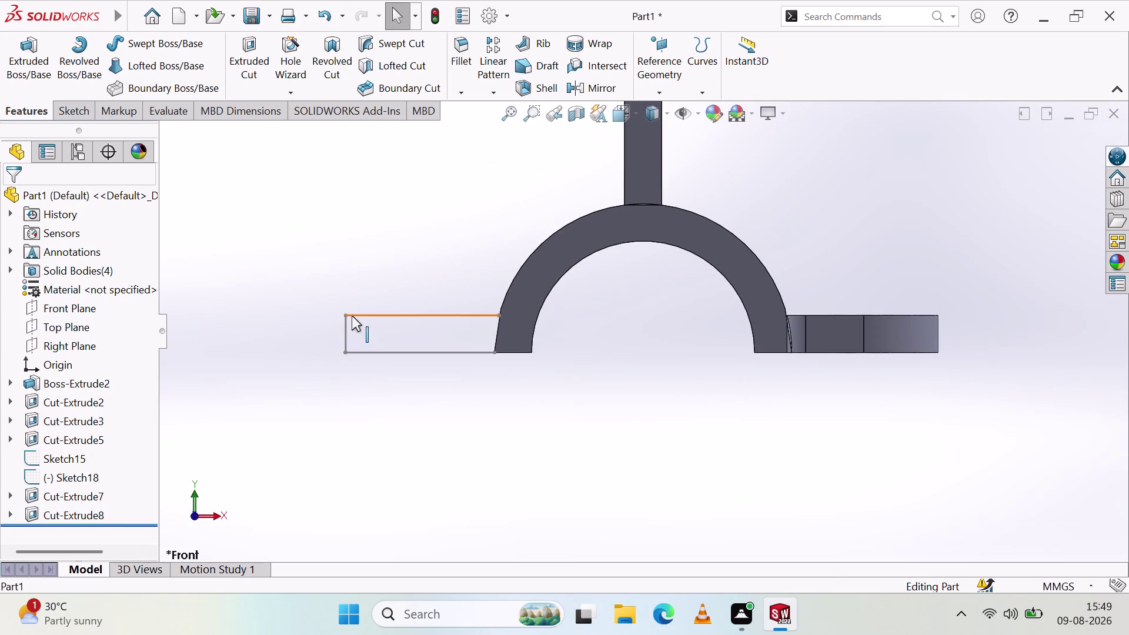
click(352, 316)
key(Delete)
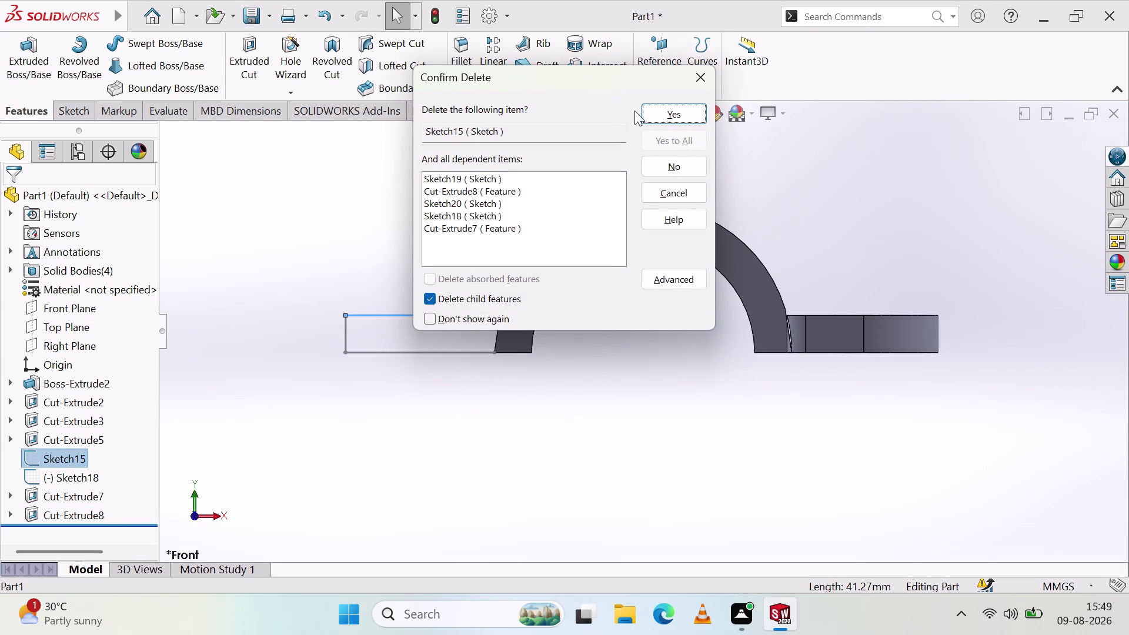
click(654, 113)
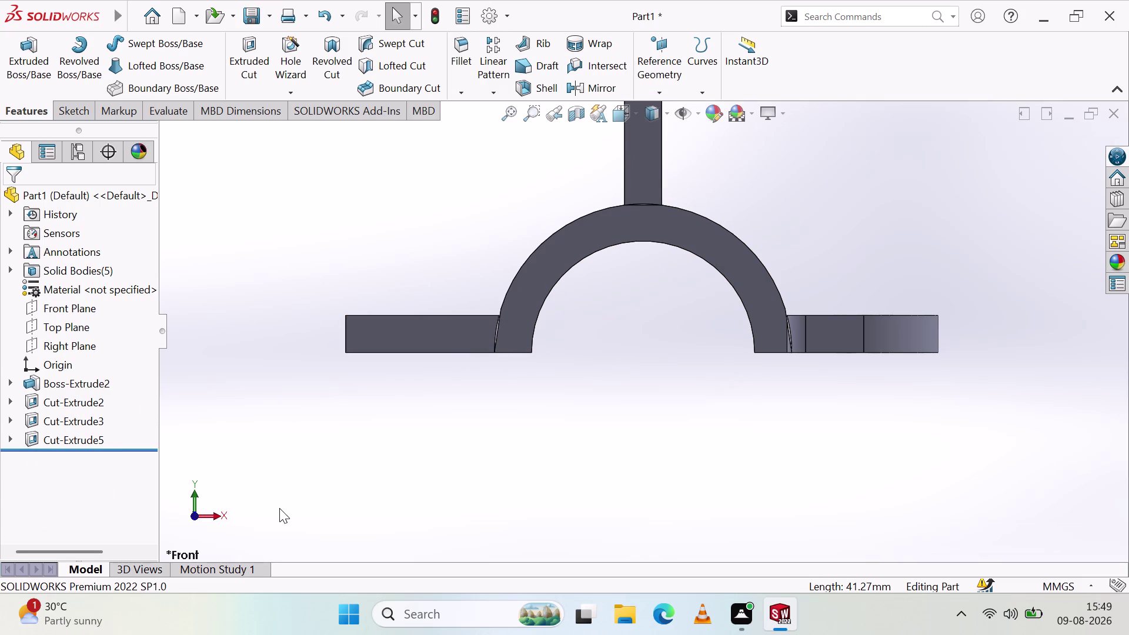
key(ctrl+z)
drag(445, 410, 308, 300)
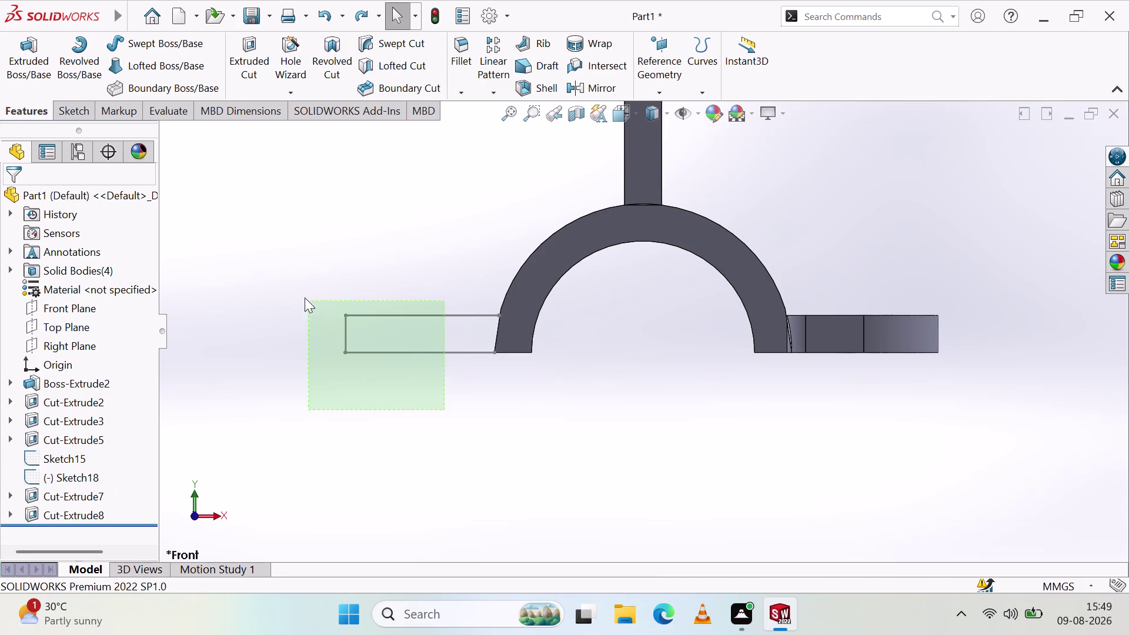
drag(308, 300, 296, 290)
click(342, 333)
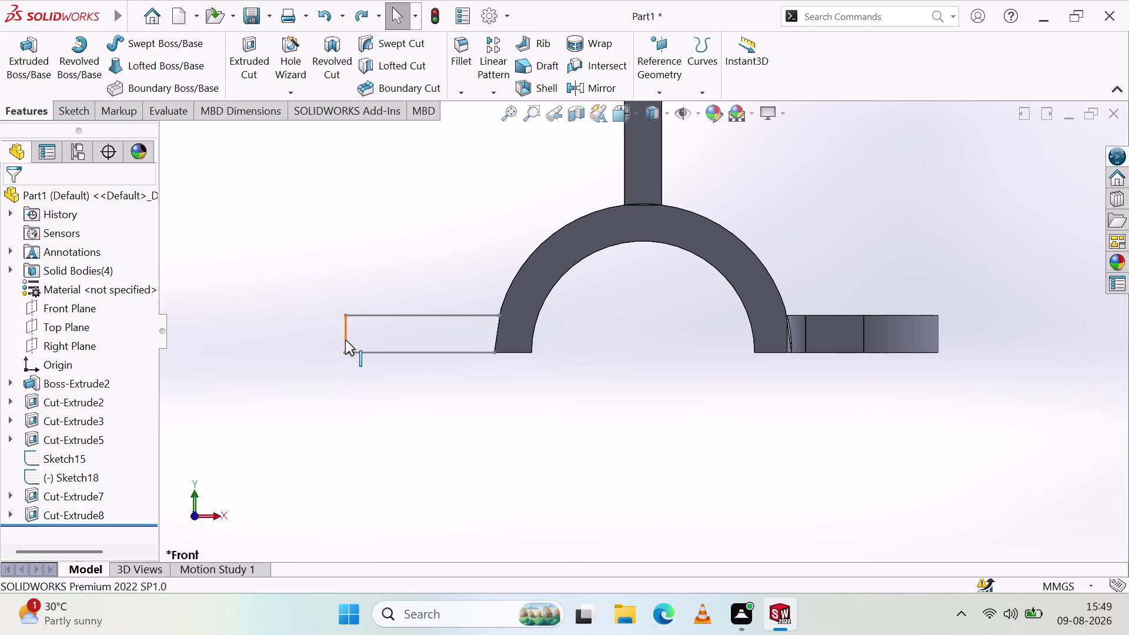
click(346, 340)
drag(727, 524, 735, 530)
drag(729, 523, 761, 580)
drag(740, 577, 755, 589)
drag(756, 589, 799, 634)
click(473, 339)
double_click(599, 498)
key(Escape)
middle_drag(607, 404, 641, 452)
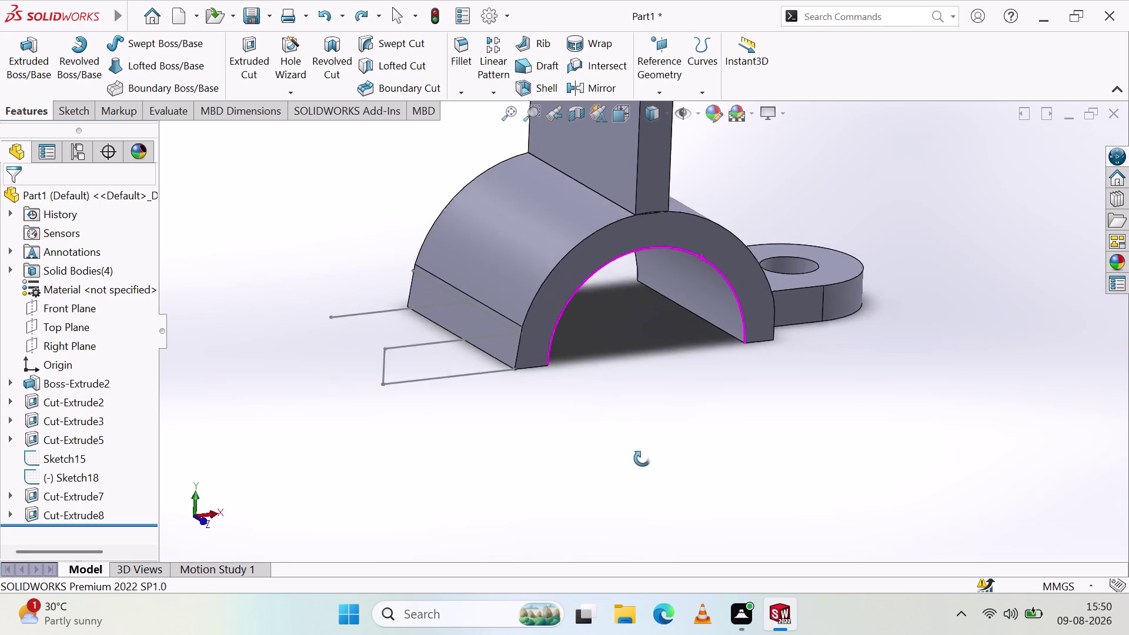
Create Mirror2, copying the right eyelet lug body across the Right Plane.
middle_drag(641, 453, 605, 488)
scroll(down, 3)
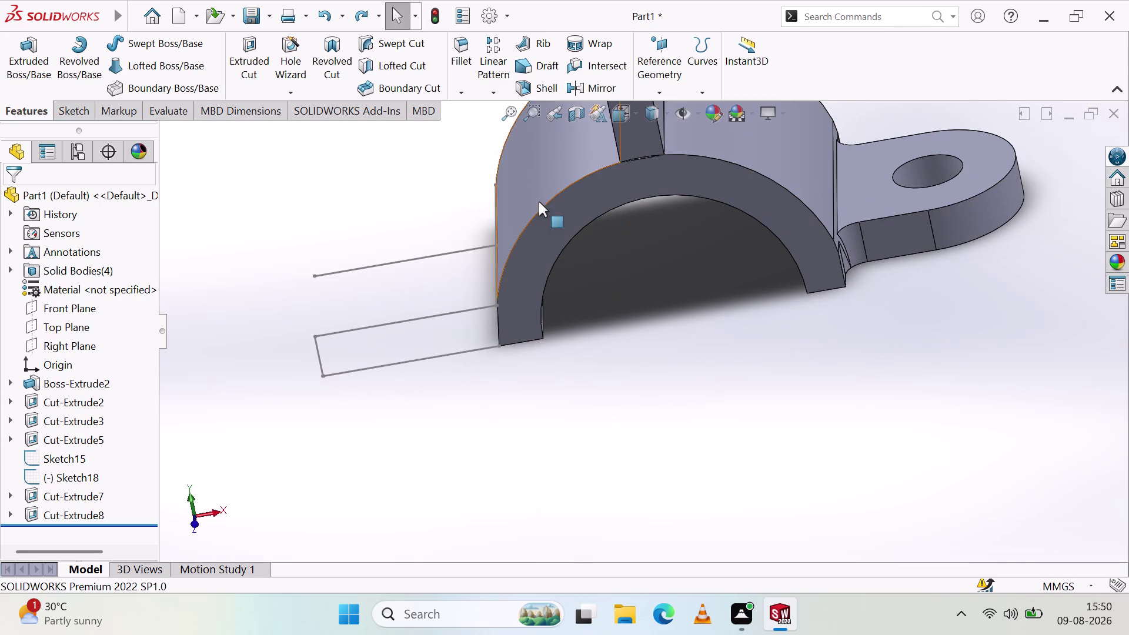
click(80, 105)
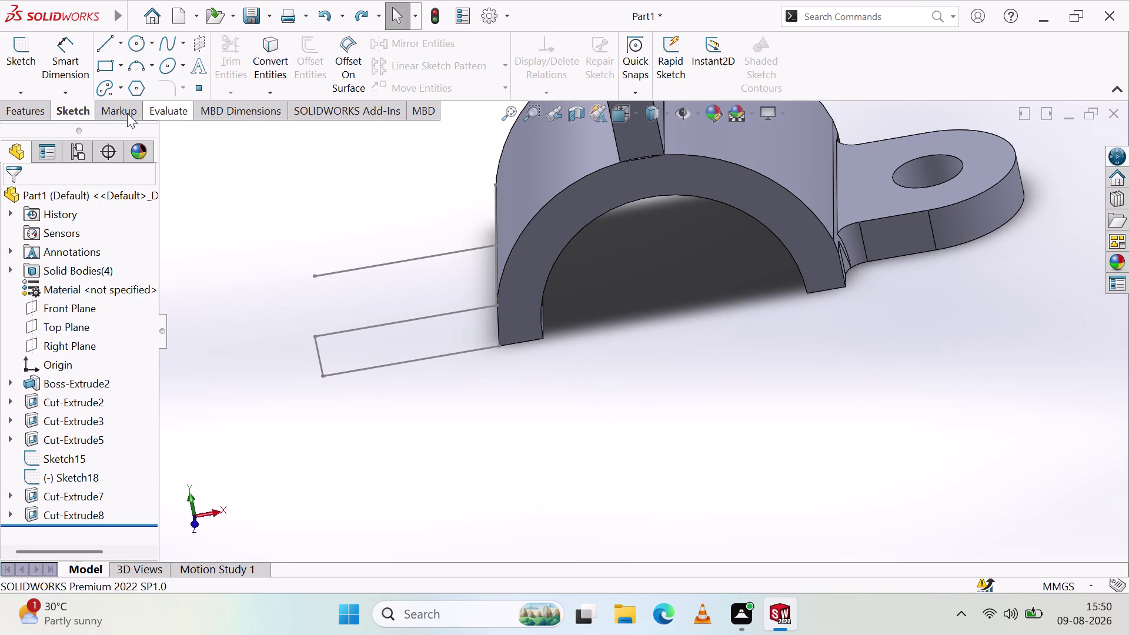
click(40, 104)
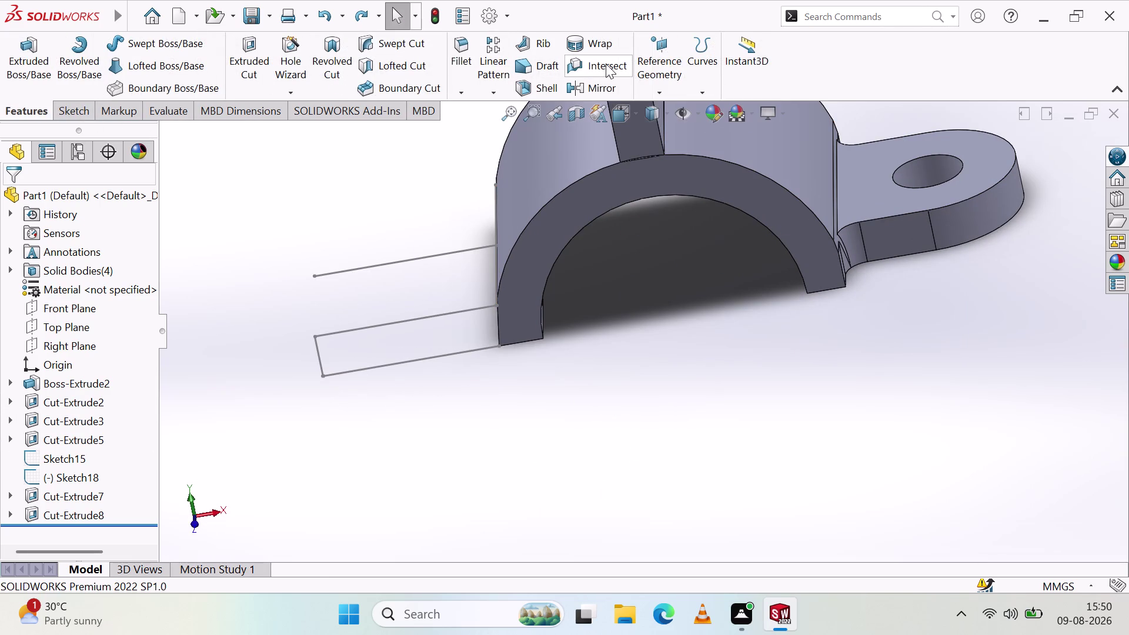
click(595, 87)
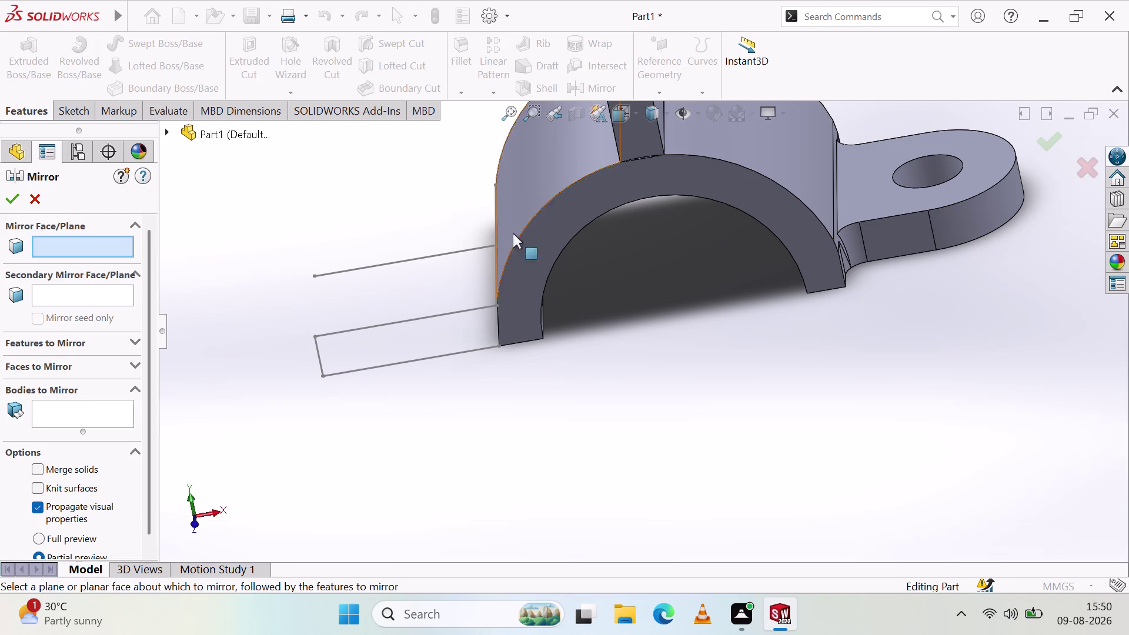
scroll(up, 3)
scroll(up, 3)
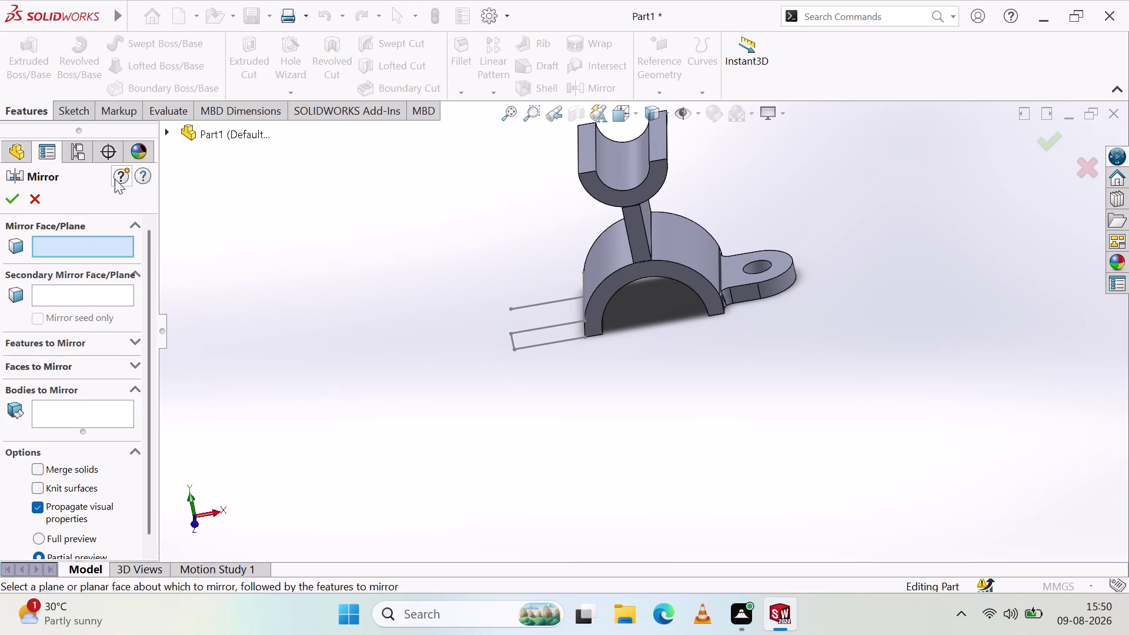
click(25, 148)
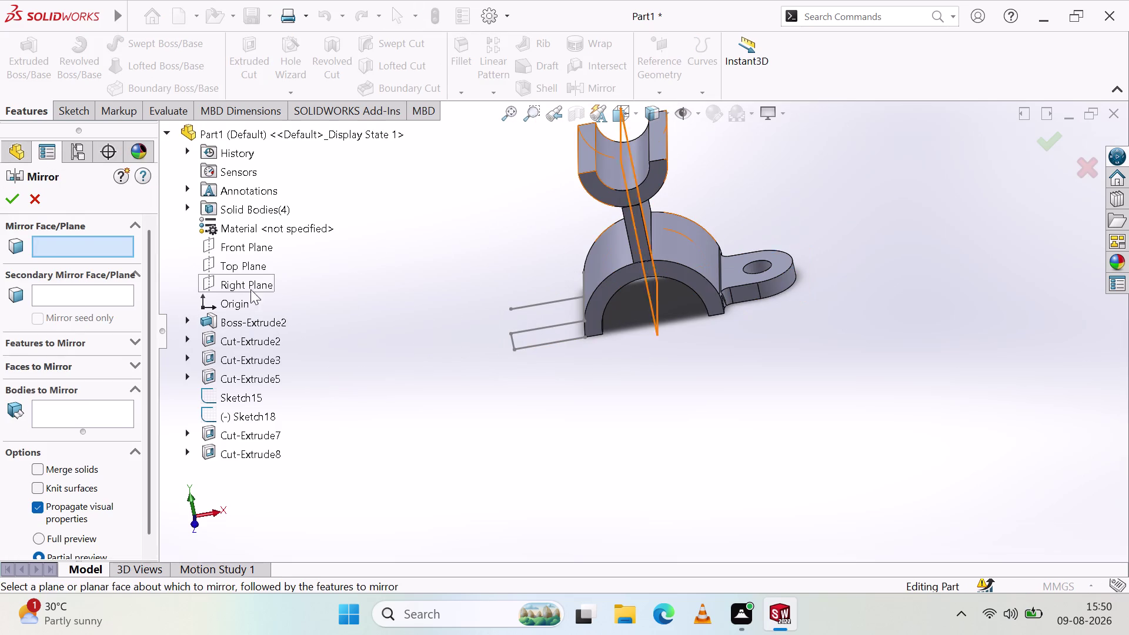
click(244, 286)
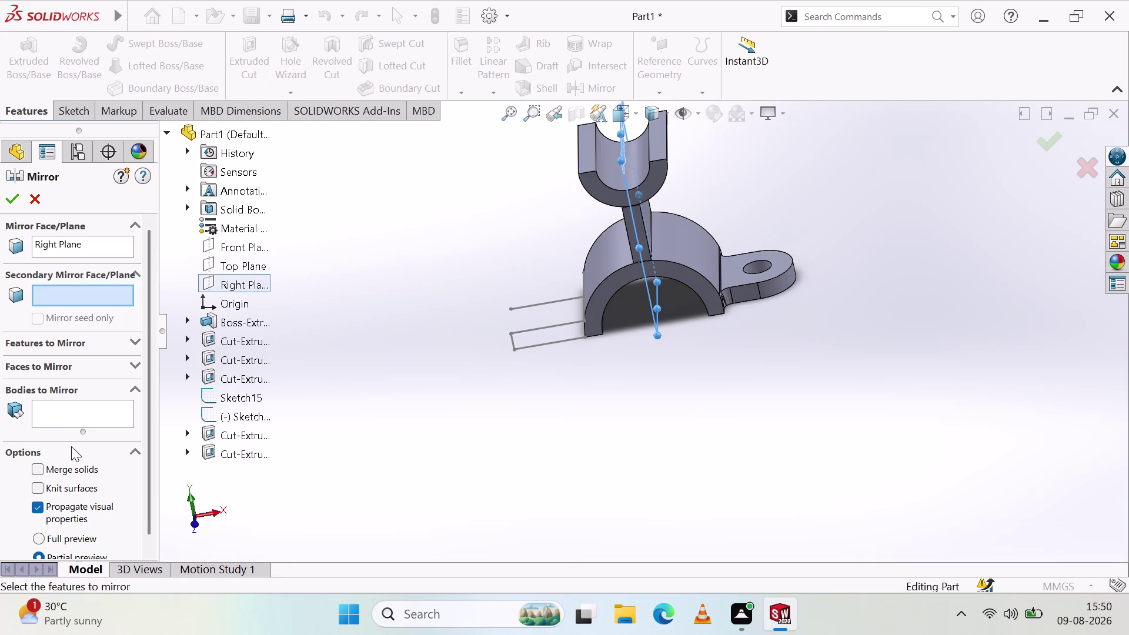
click(72, 409)
click(746, 284)
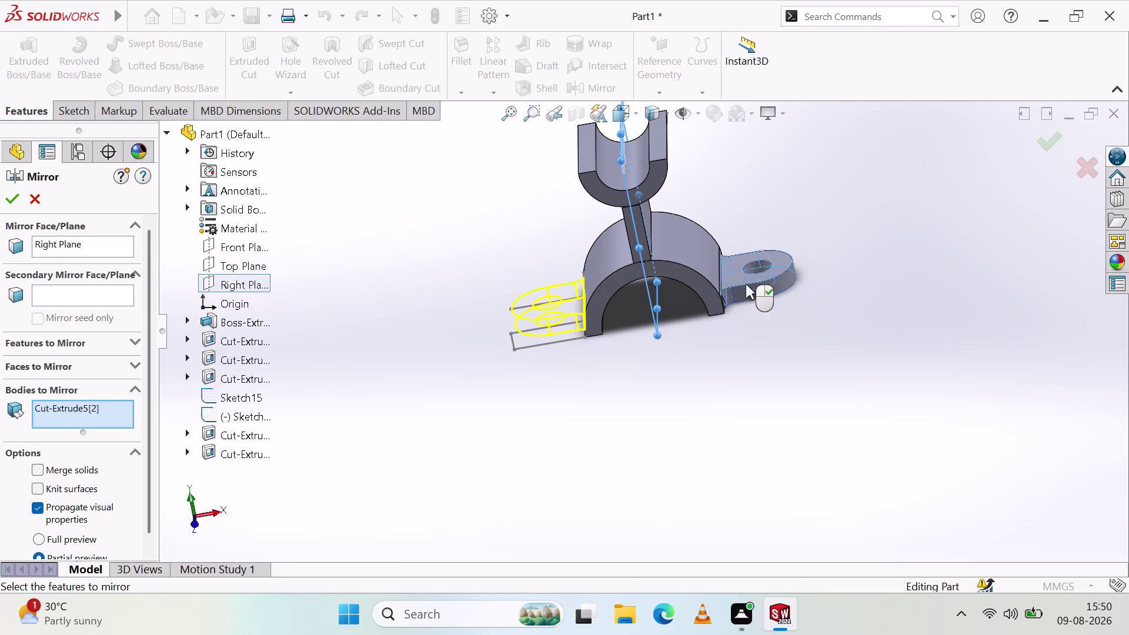
click(15, 192)
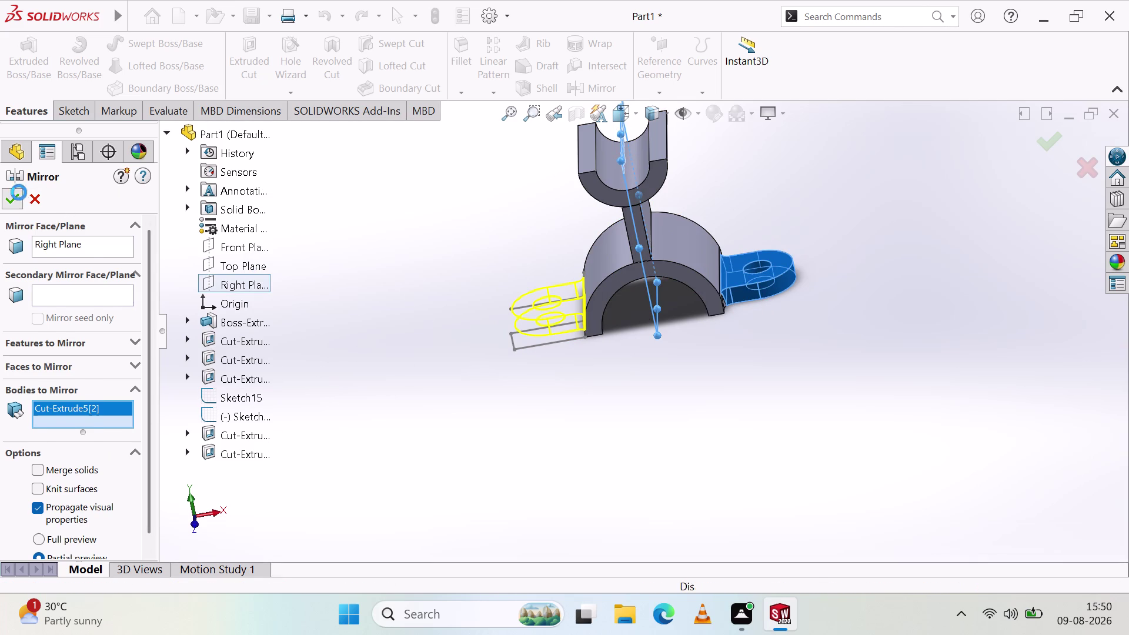
Hide the body inside the flange outline.
scroll(down, 3)
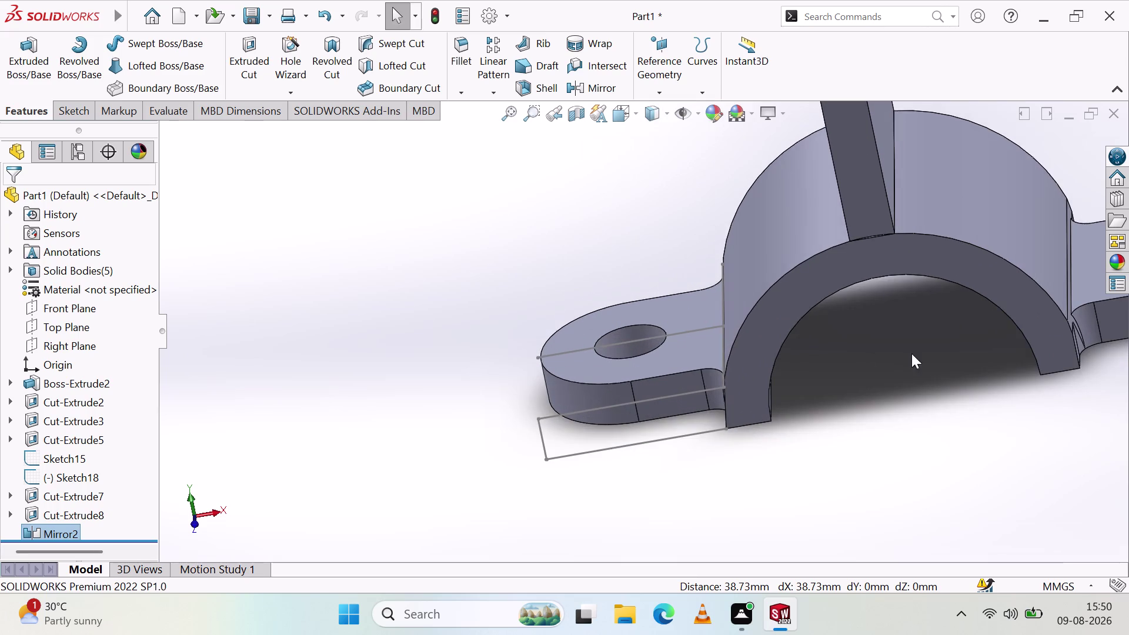
scroll(up, 3)
scroll(up, 3)
scroll(down, 3)
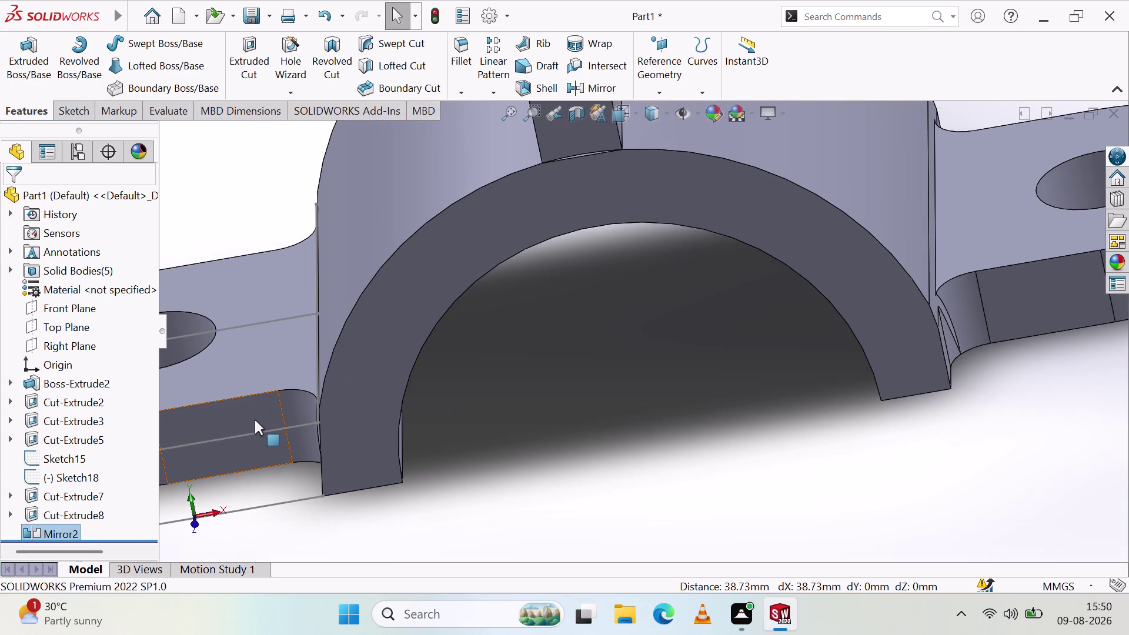
click(257, 429)
scroll(up, 3)
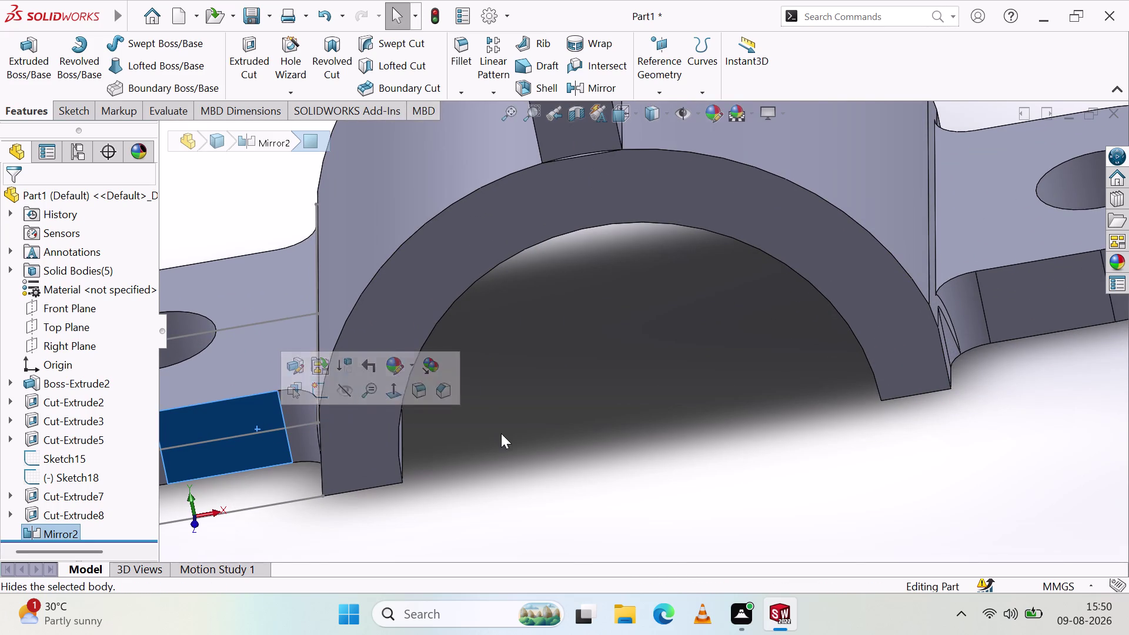
click(501, 434)
scroll(up, 3)
scroll(down, 3)
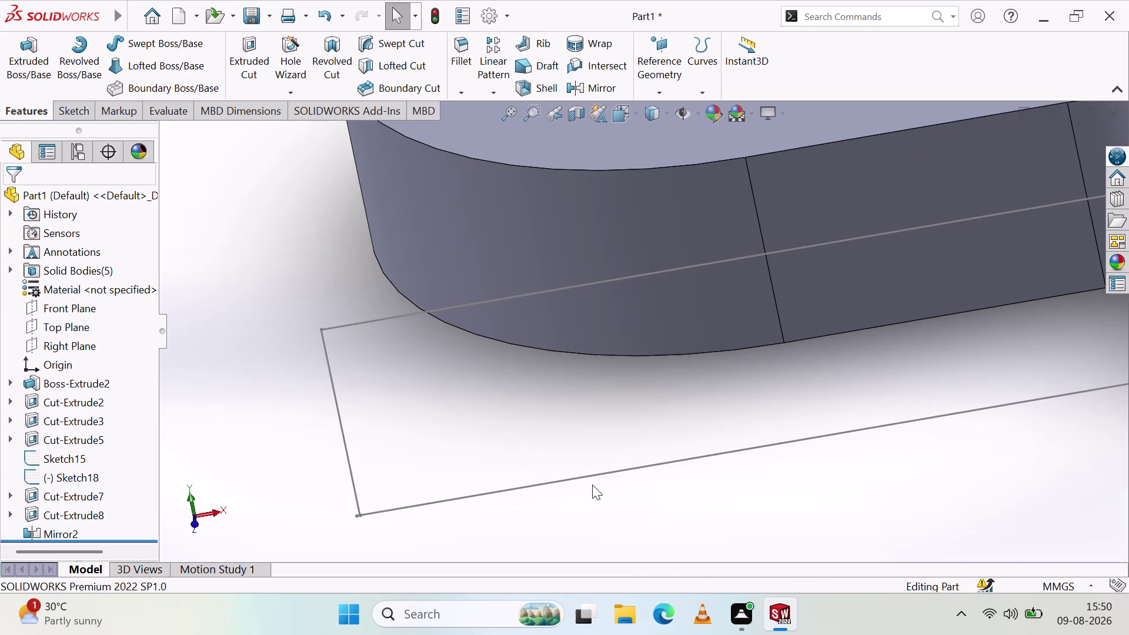